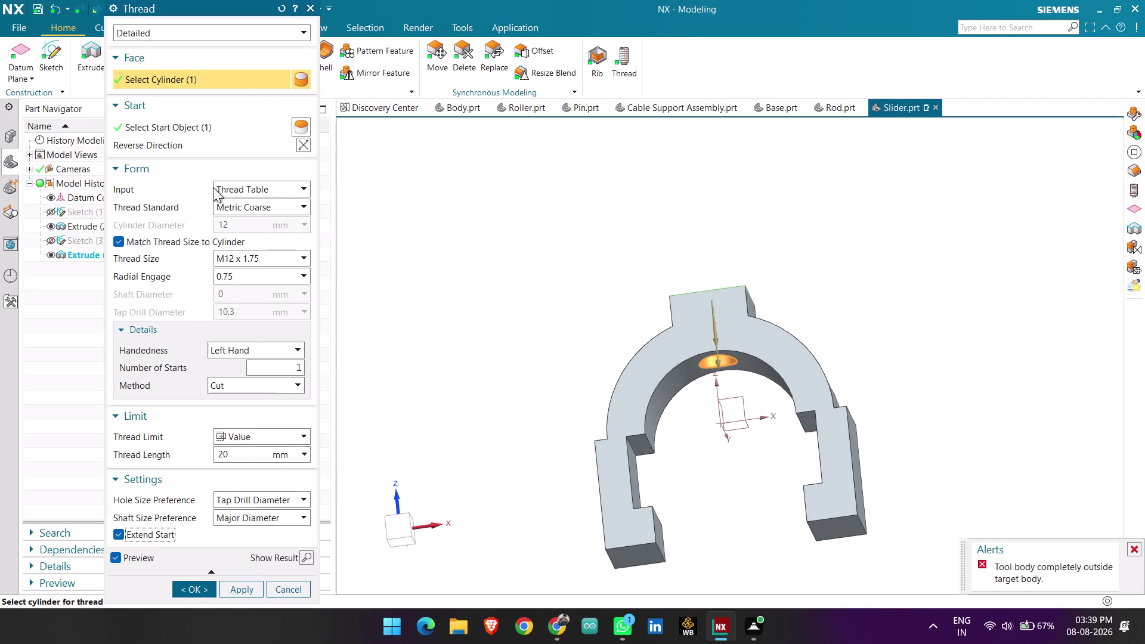
Orbit to the slider's top boss and go back to choosing the thread's start face.
click(310, 145)
middle_drag(631, 230, 650, 277)
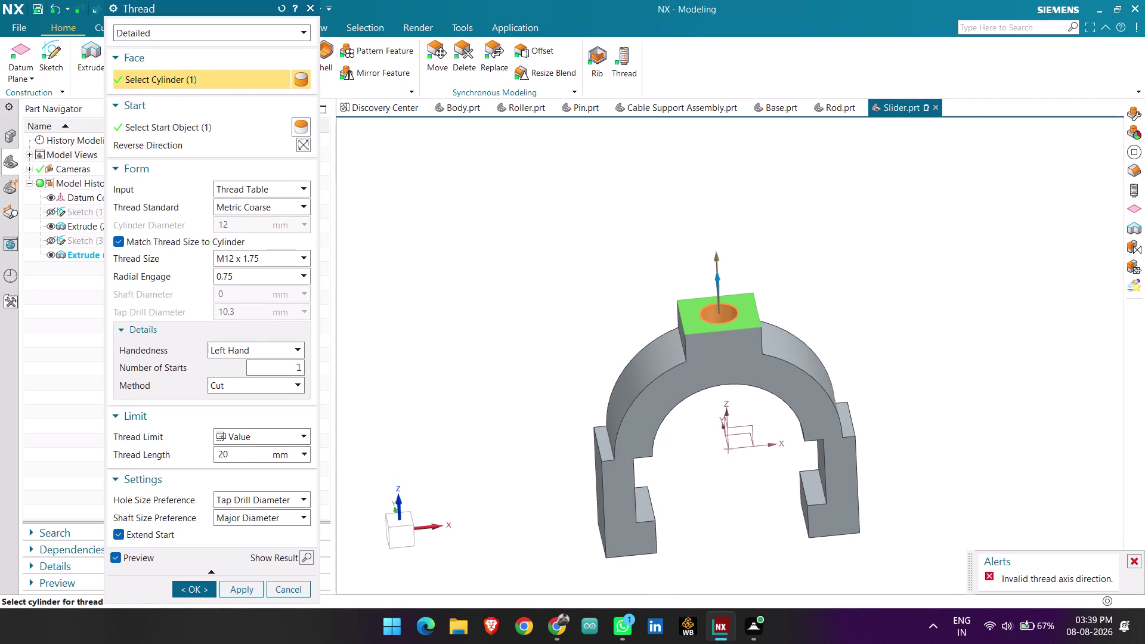
scroll(down, 3)
middle_drag(855, 340, 852, 331)
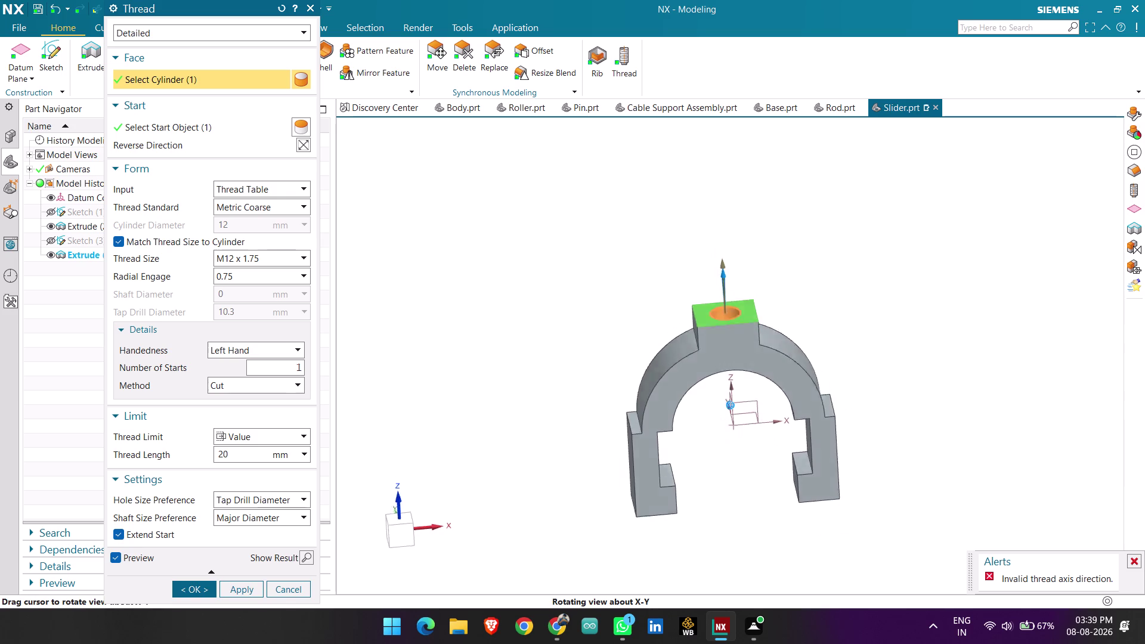
middle_drag(852, 331, 852, 330)
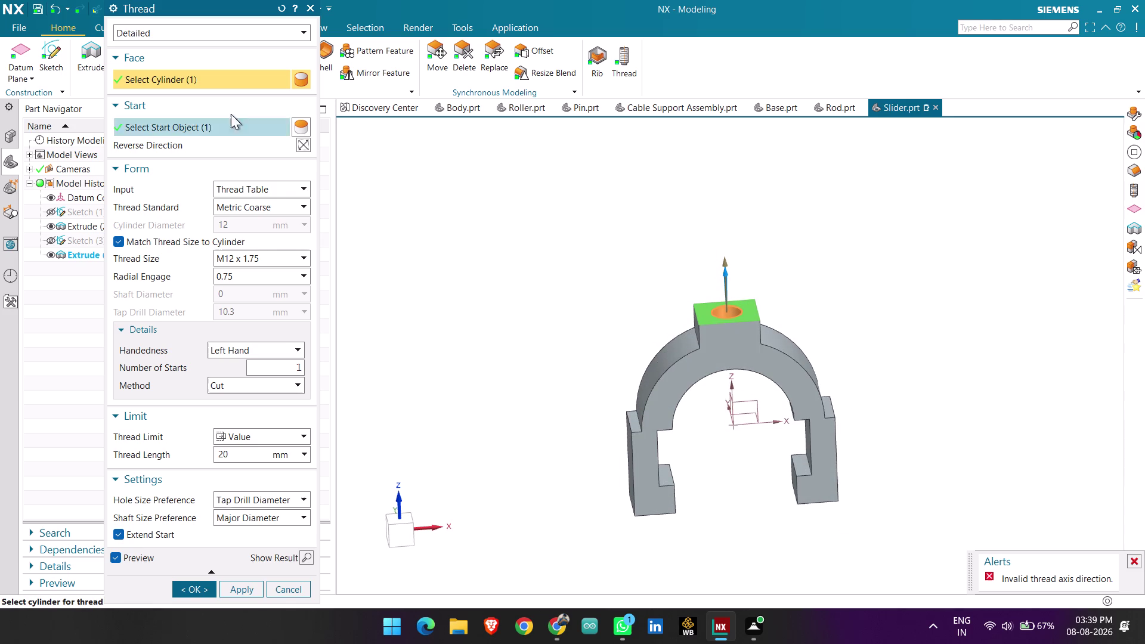
click(149, 119)
middle_drag(717, 421, 709, 382)
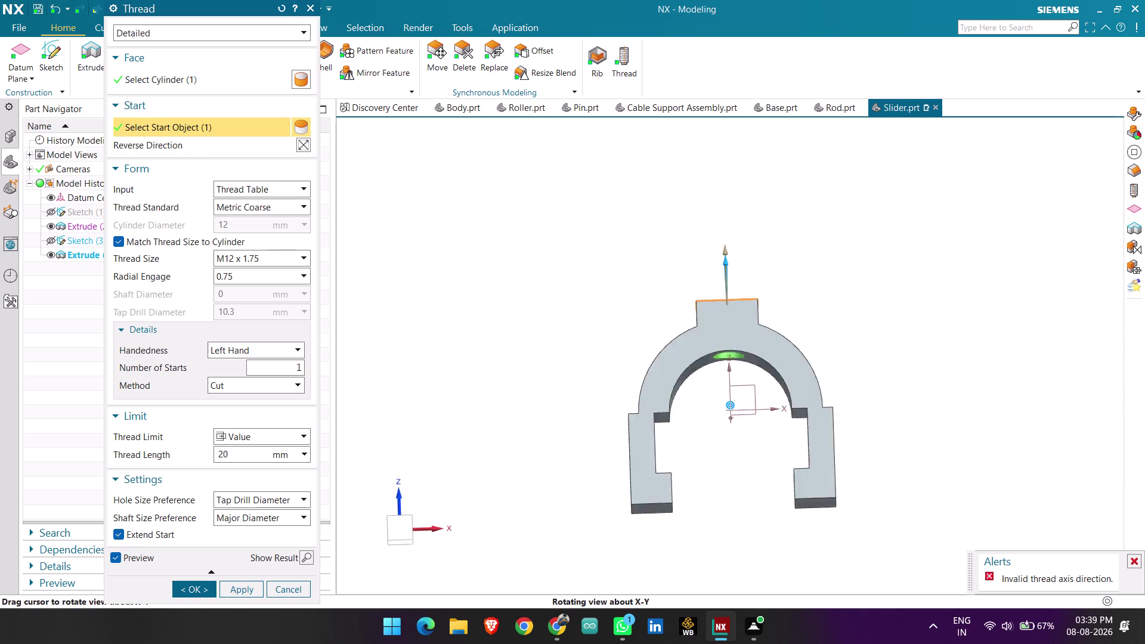
middle_drag(709, 382, 696, 344)
Re-select the top boss cylinder as the face to thread.
click(703, 389)
middle_drag(812, 276, 818, 284)
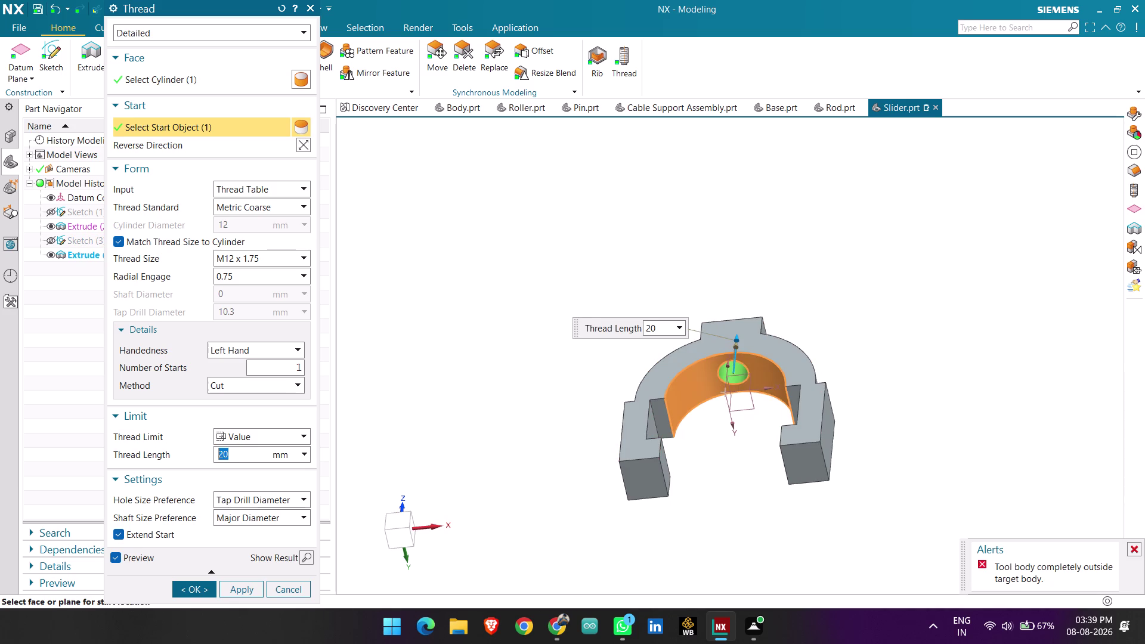
middle_drag(818, 284, 840, 377)
click(213, 74)
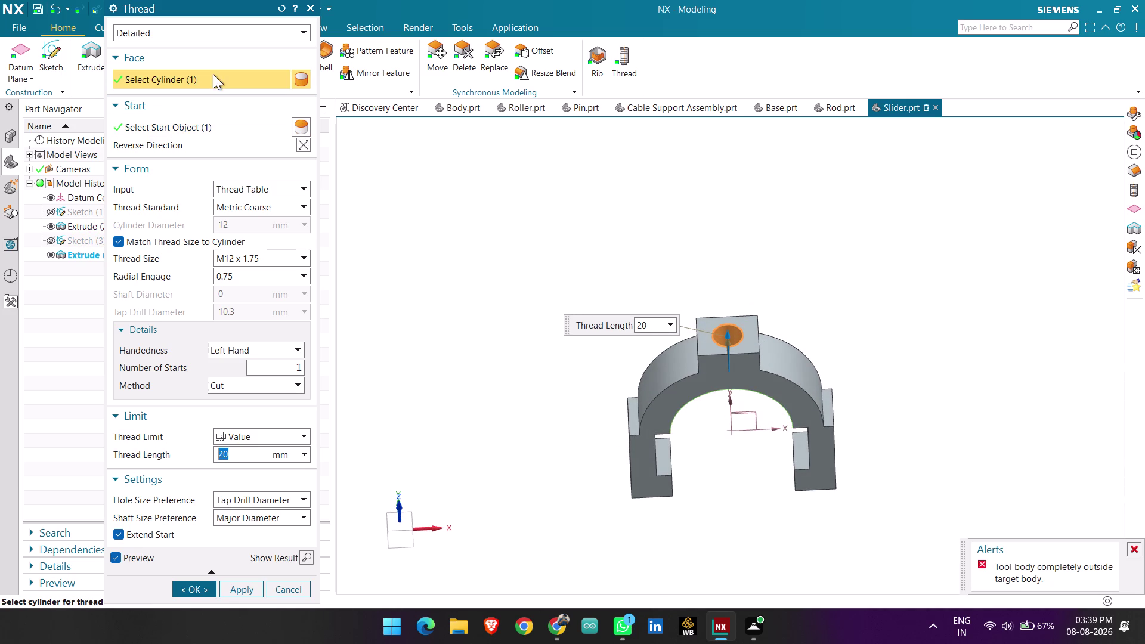
scroll(up, 3)
click(717, 336)
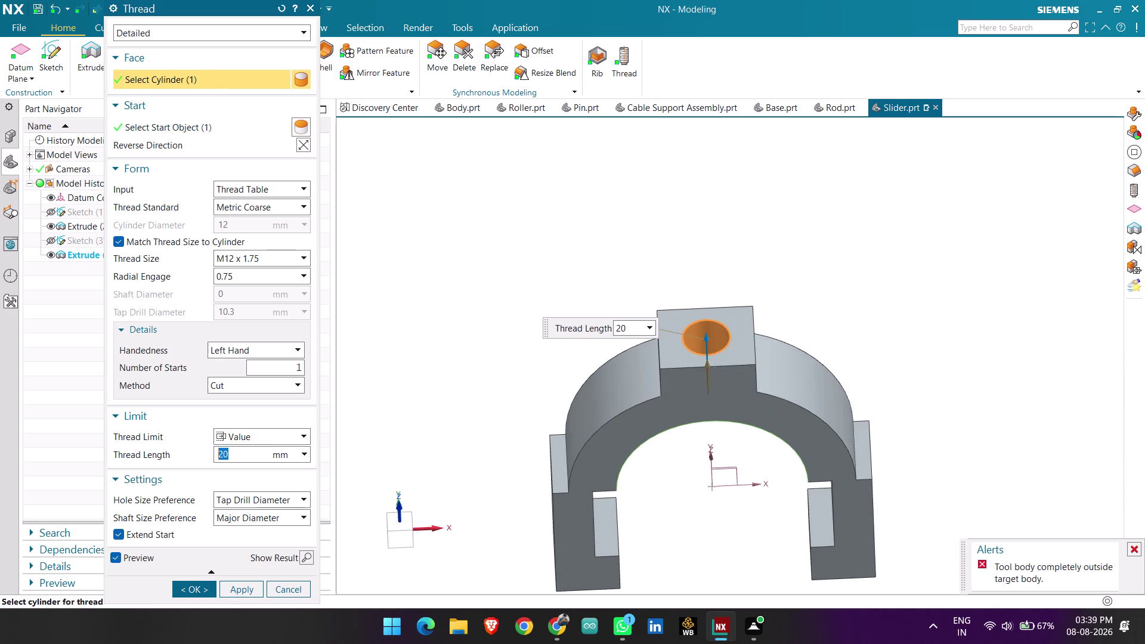
middle_drag(840, 324, 818, 239)
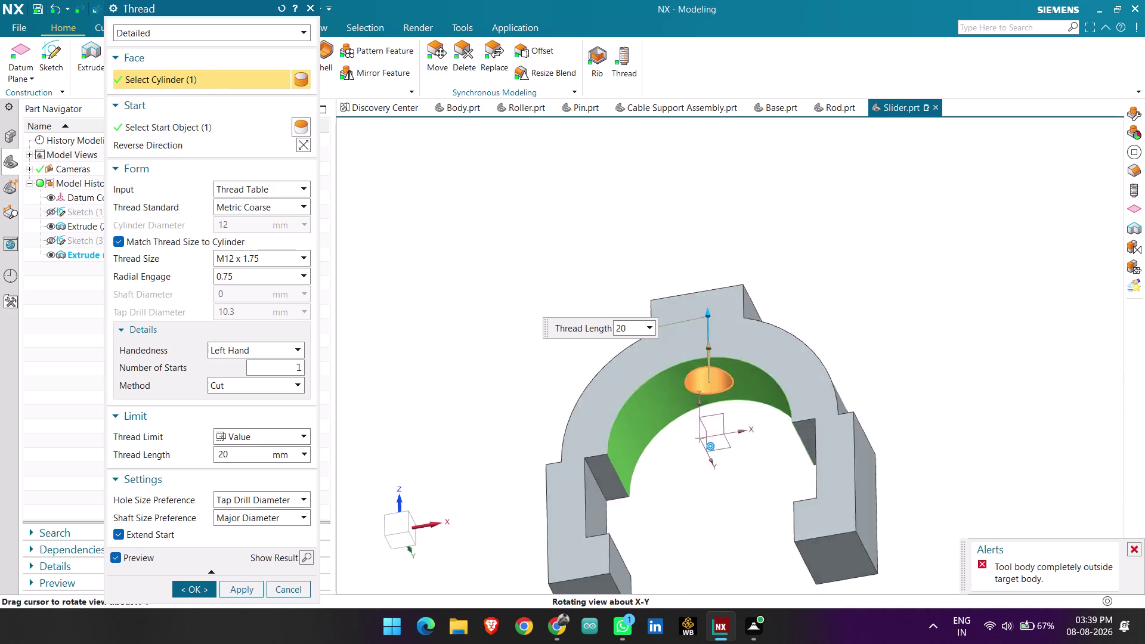
middle_drag(818, 239, 828, 254)
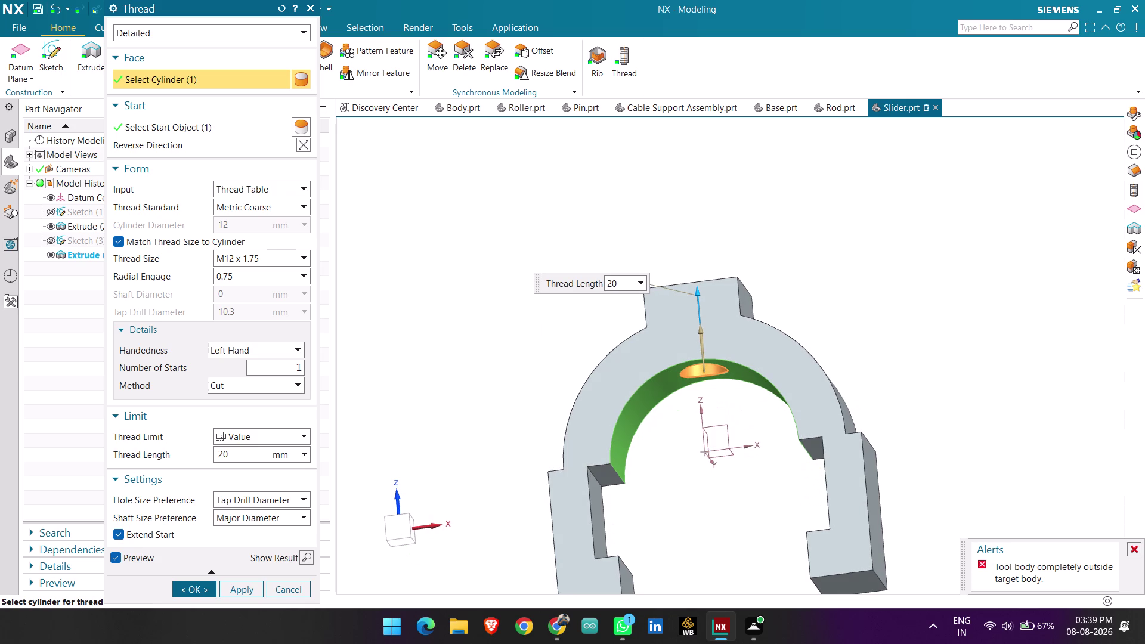
Set the thread size to M14 x 2 and check the detailed thread preview.
click(277, 258)
click(277, 285)
middle_drag(602, 241, 599, 300)
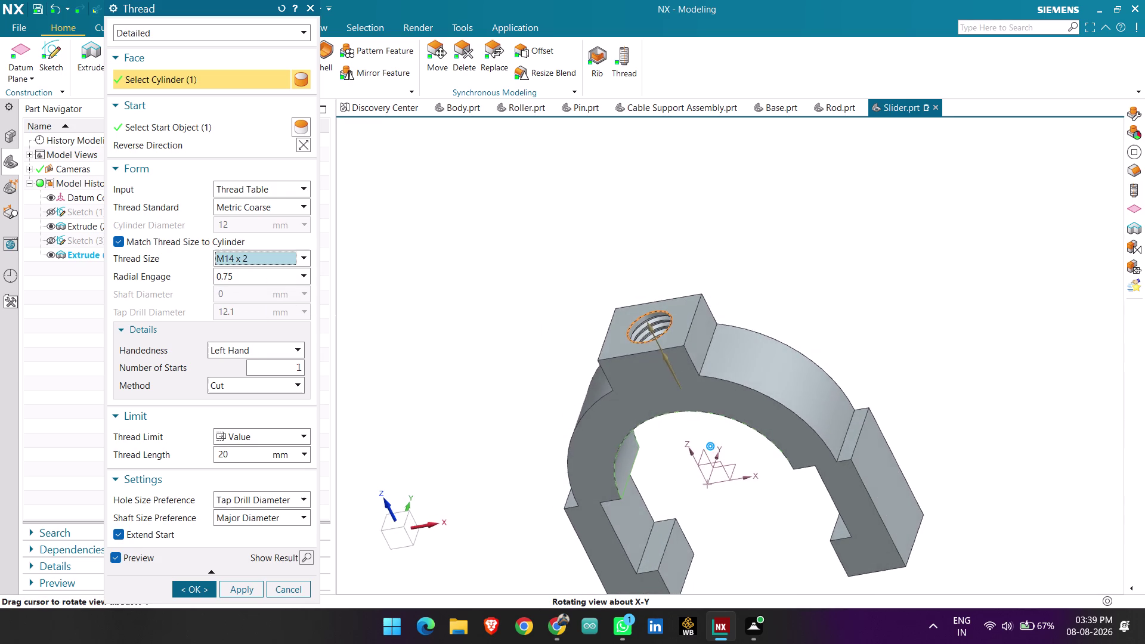
Try the M12 x 1.75 thread size, then return to M14 x 2.
middle_drag(599, 300, 615, 303)
click(279, 258)
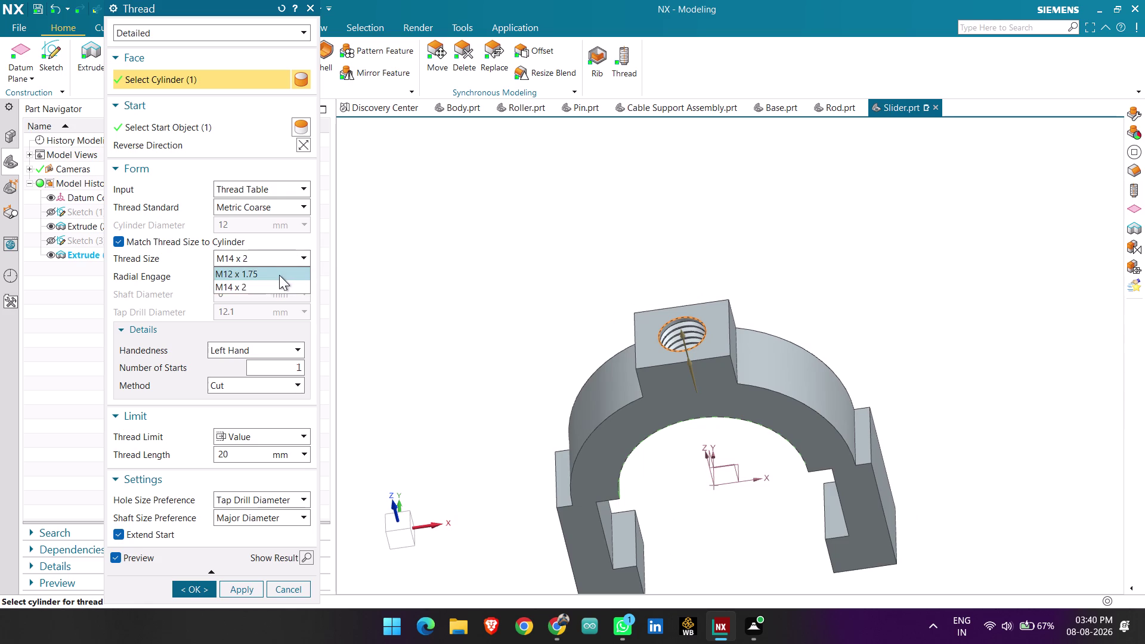
click(278, 275)
click(268, 257)
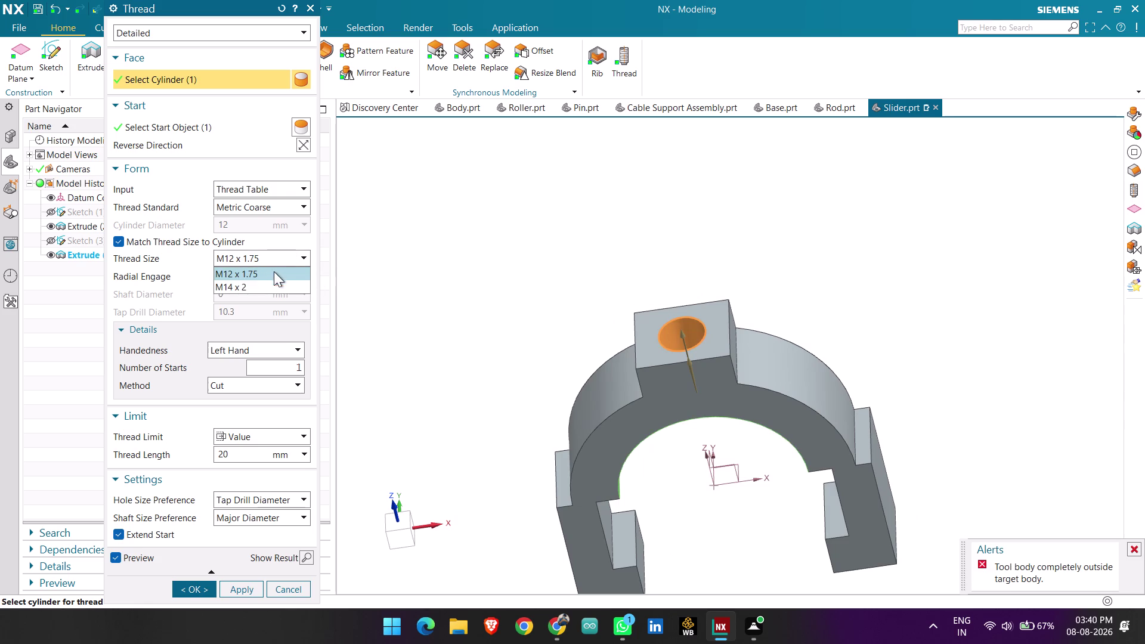
click(273, 286)
Try 0.5 radial engagement, then restore it to 0.75.
click(278, 273)
click(272, 303)
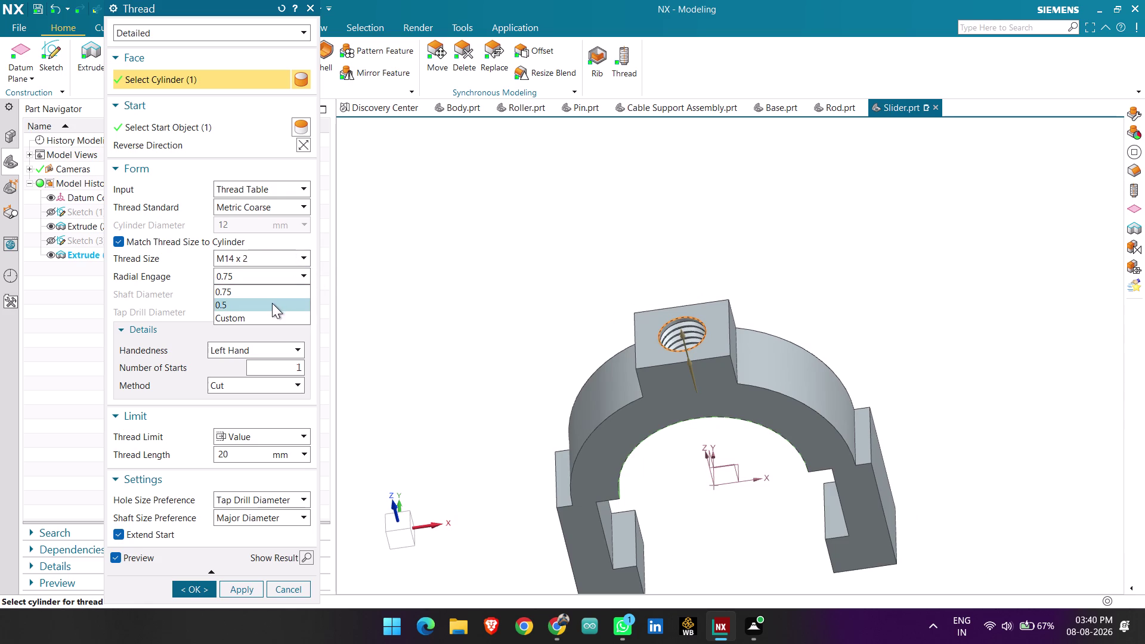
click(274, 259)
click(274, 278)
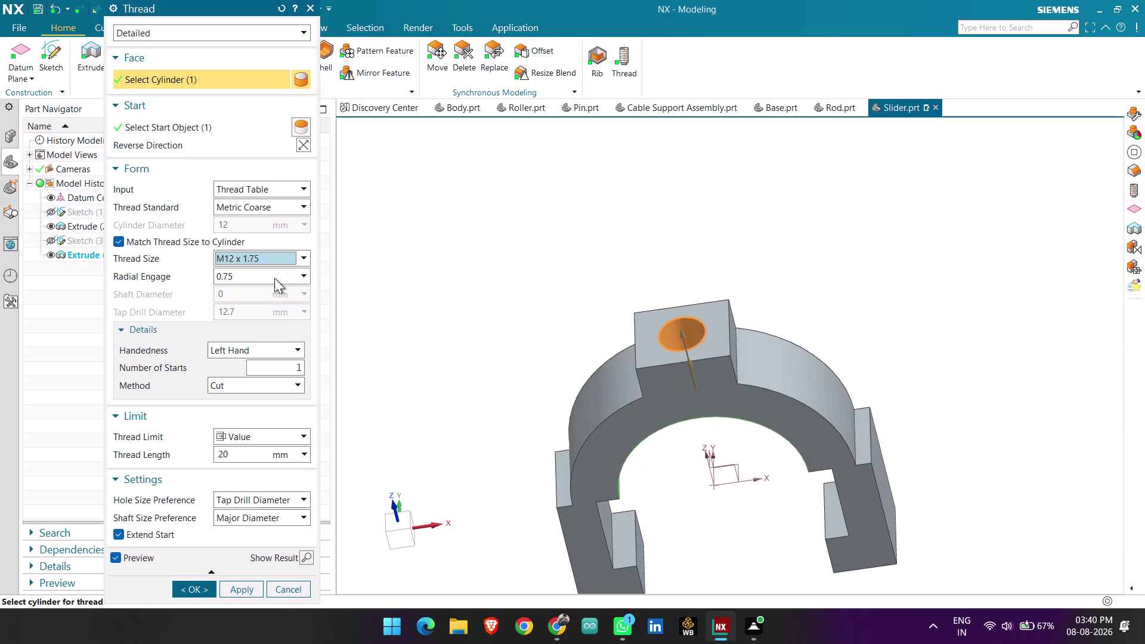
click(257, 274)
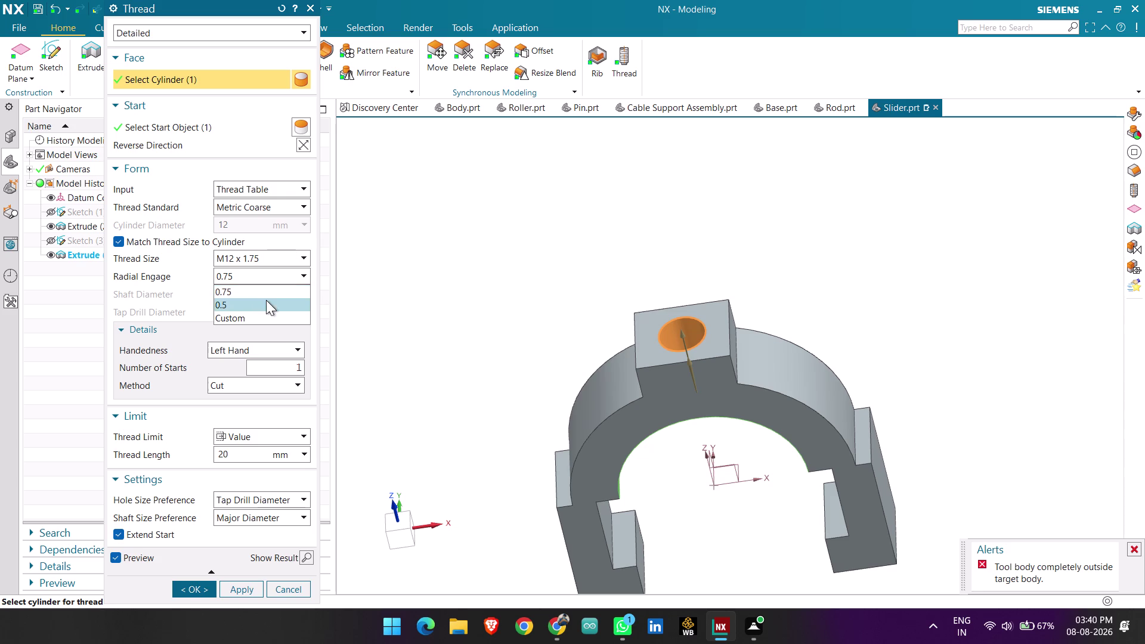
click(266, 300)
click(267, 274)
click(267, 290)
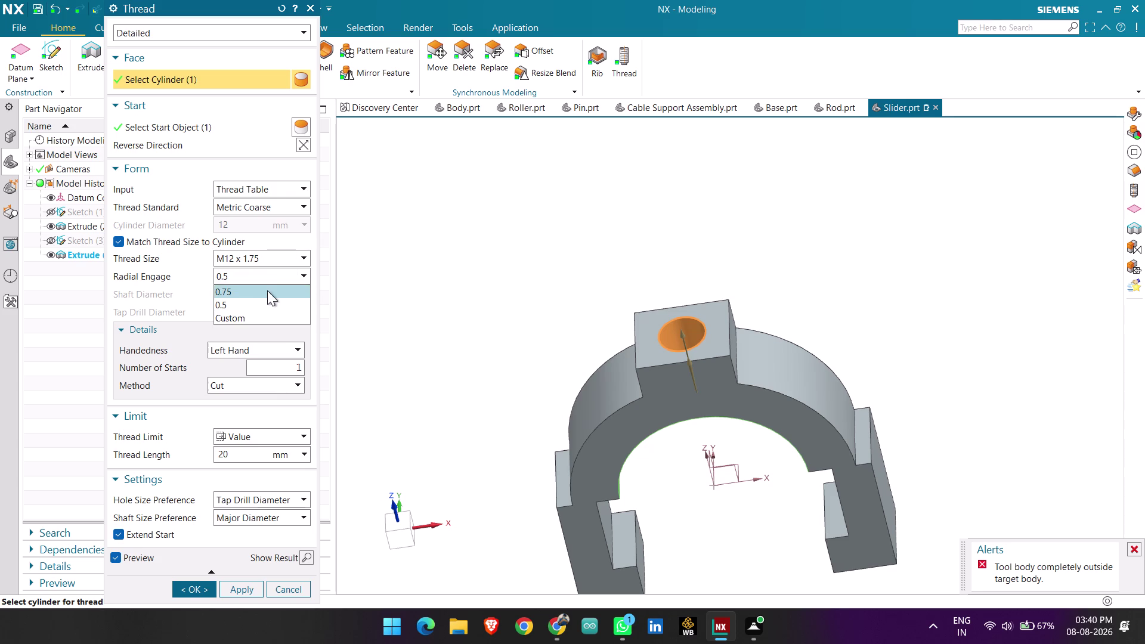
click(273, 261)
click(259, 286)
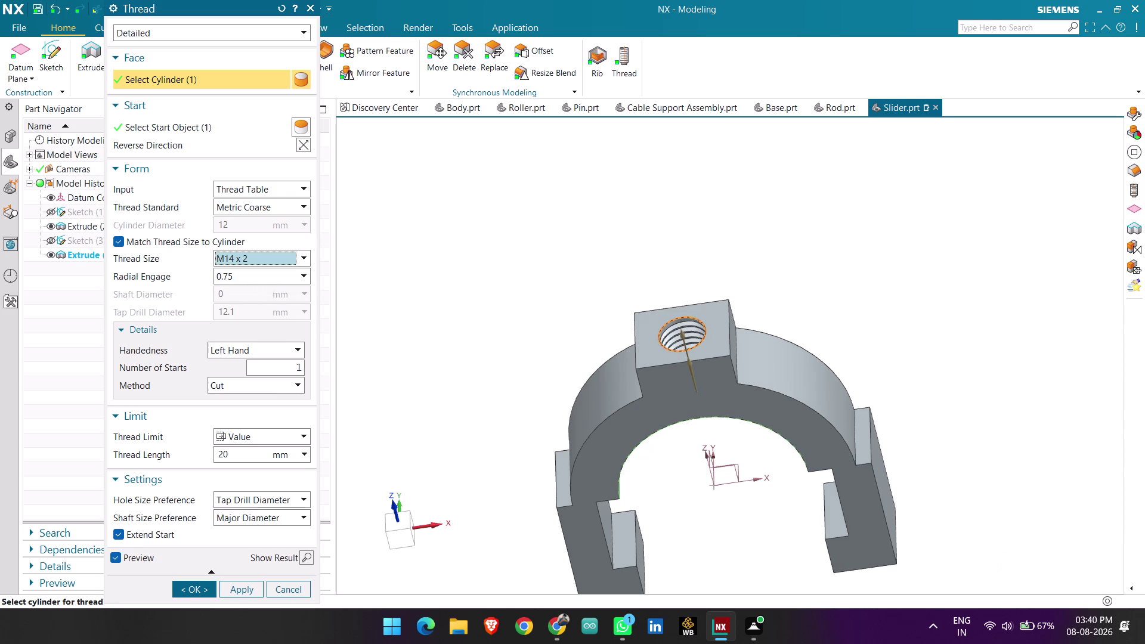
Reverse the thread direction, which clears the selected cylinder.
middle_drag(551, 262, 565, 327)
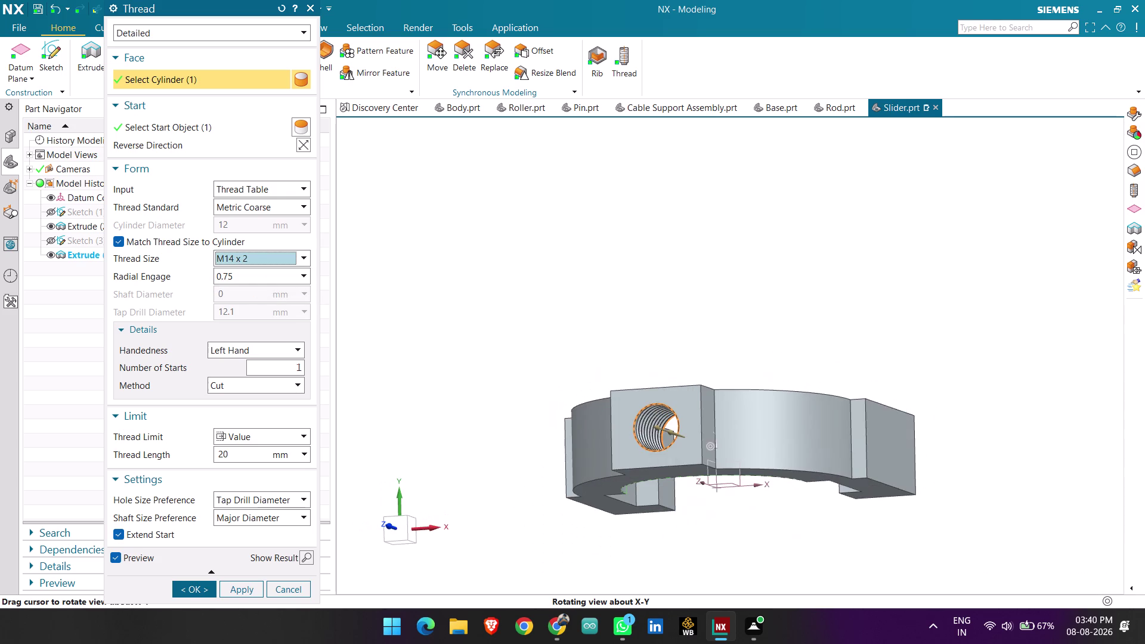
middle_drag(565, 326, 568, 324)
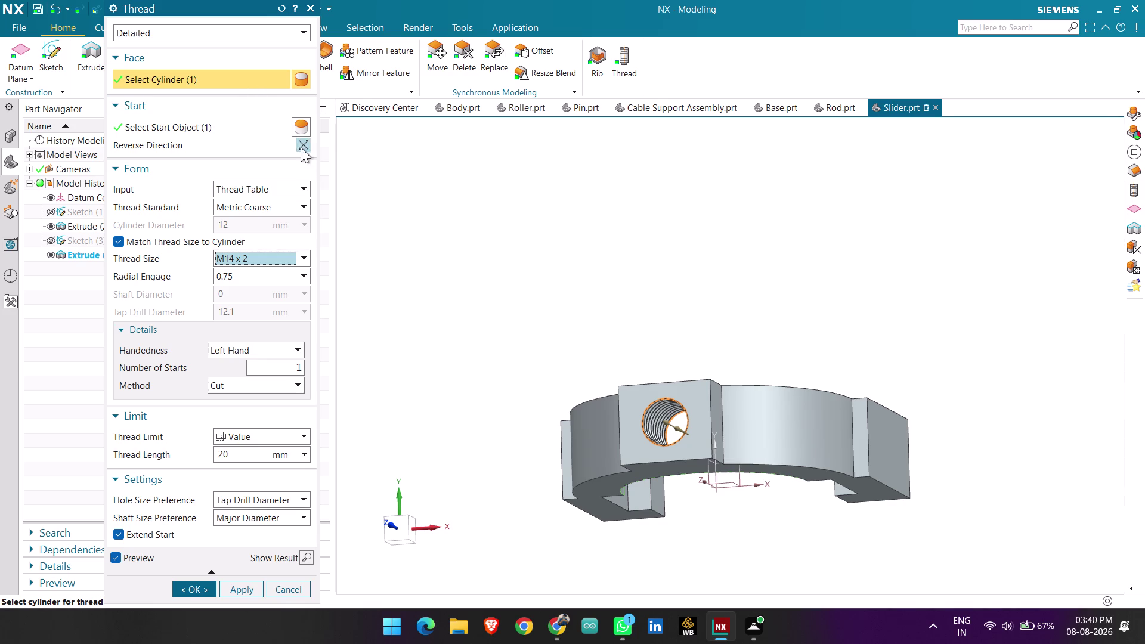
click(642, 446)
click(574, 341)
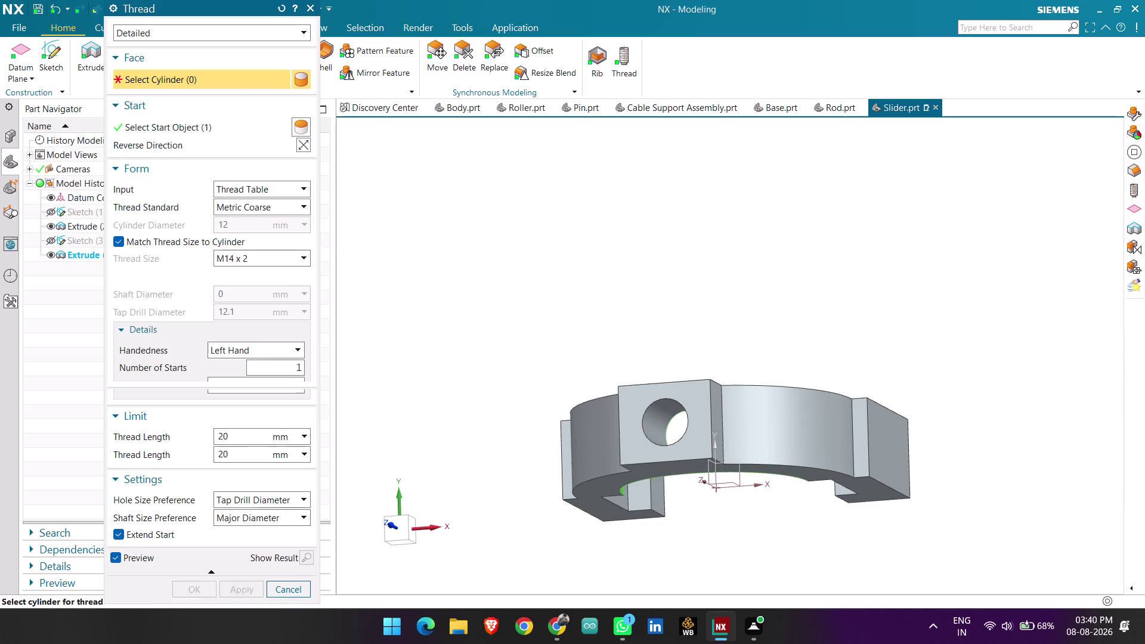
Pick the boss face as the thread start and select the top boss hole.
click(256, 126)
click(635, 449)
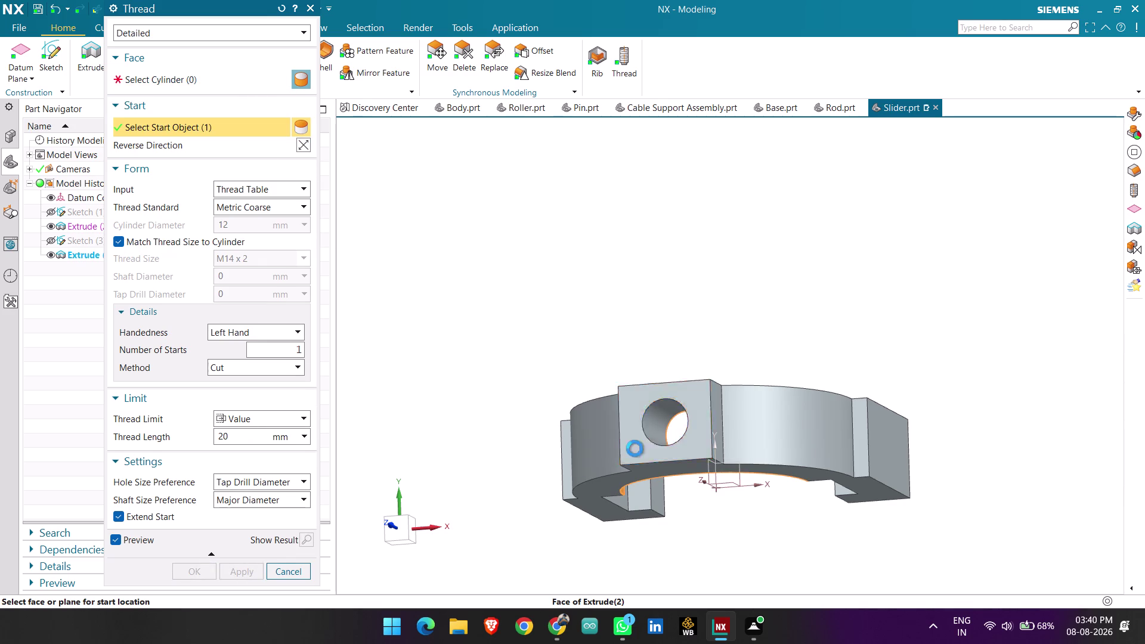
click(242, 82)
middle_drag(532, 320, 539, 280)
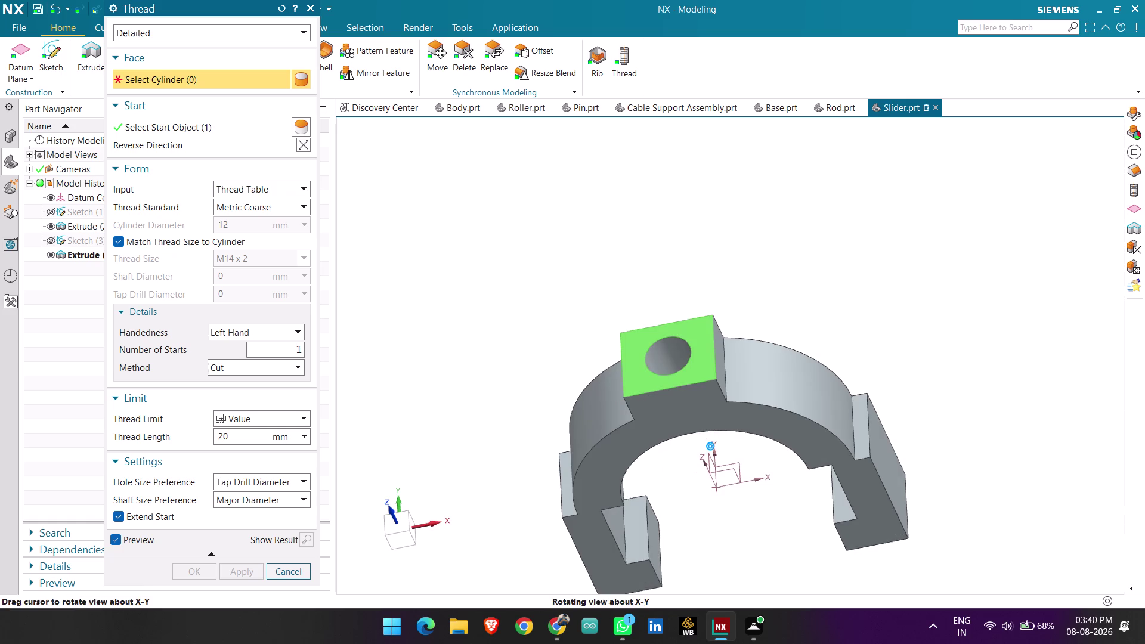
middle_drag(539, 280, 540, 279)
scroll(up, 3)
click(671, 352)
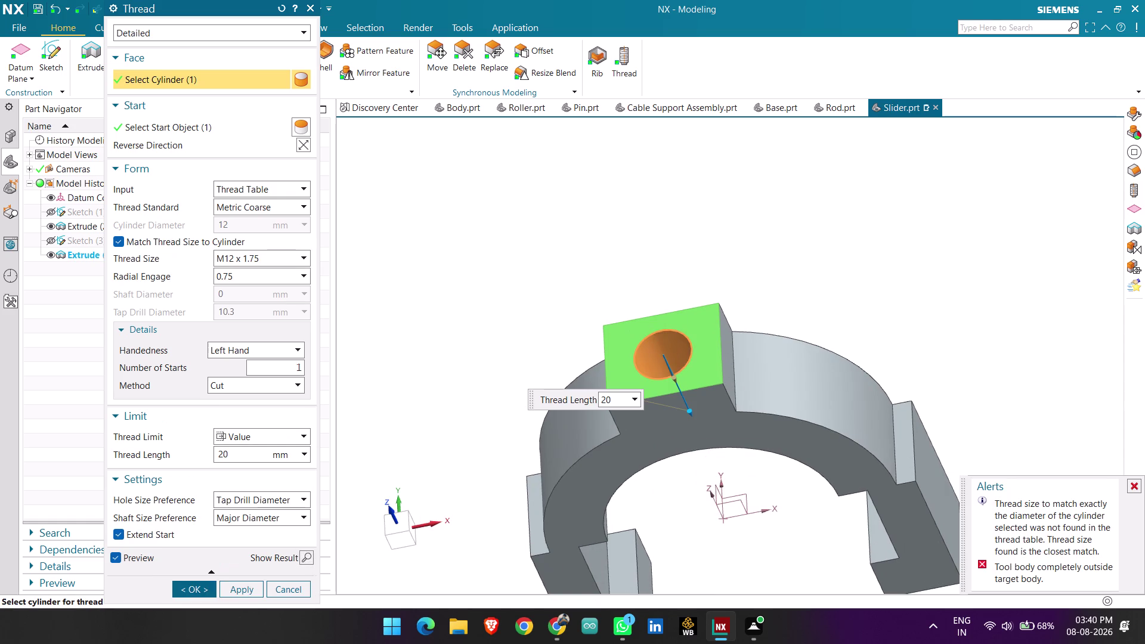
Set the thread size to M14 x 2 and inspect the threaded hole.
click(278, 258)
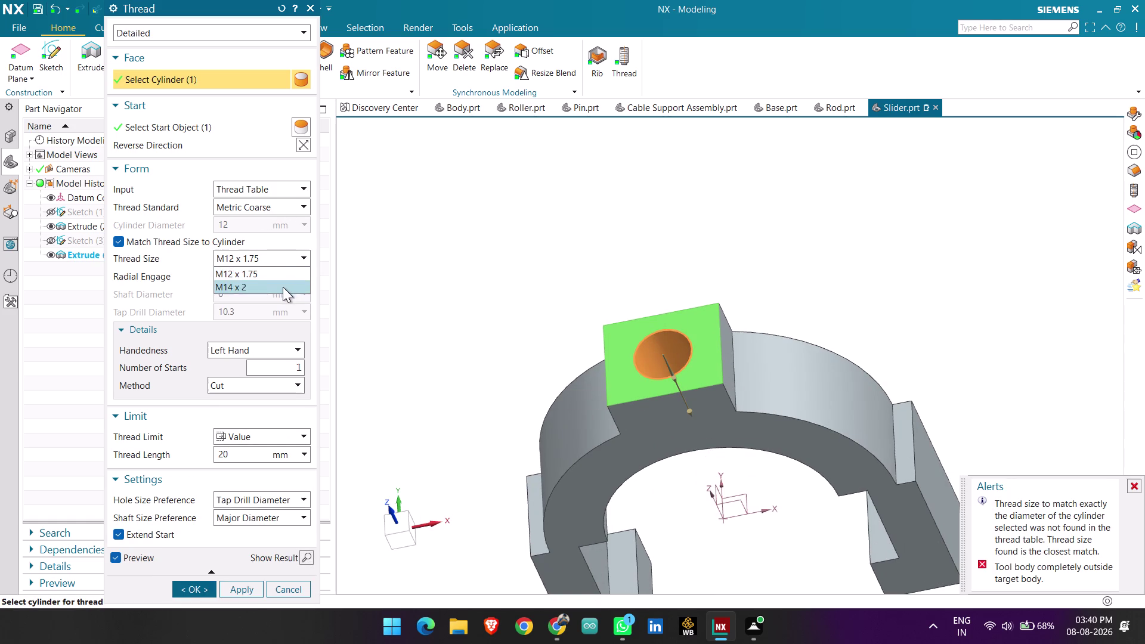
click(282, 287)
scroll(up, 3)
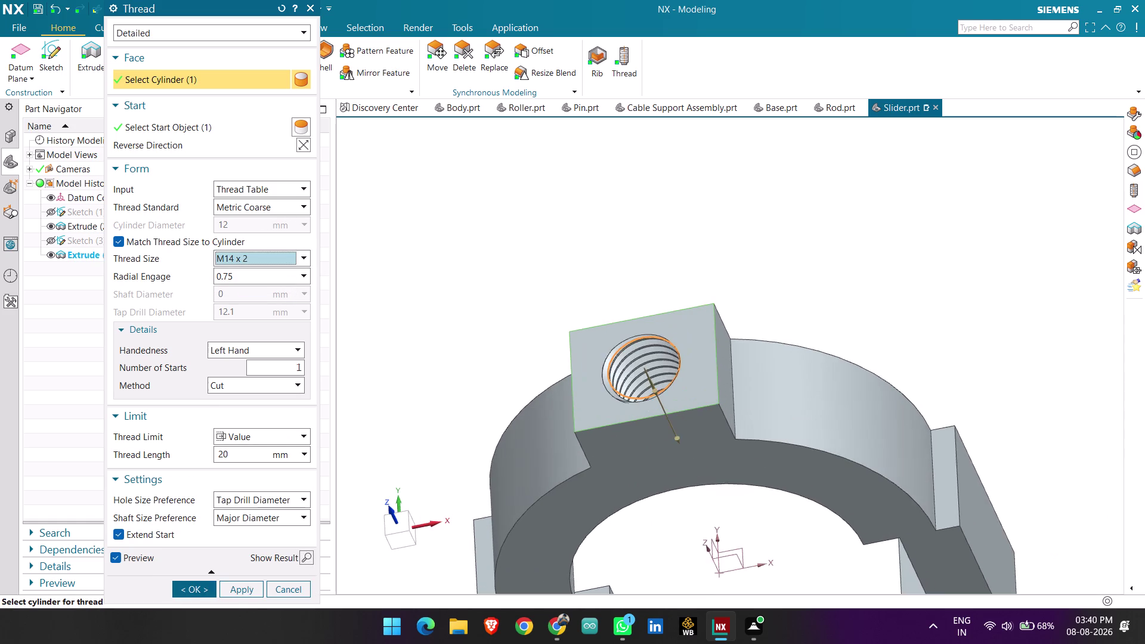
scroll(up, 3)
middle_drag(758, 318, 776, 331)
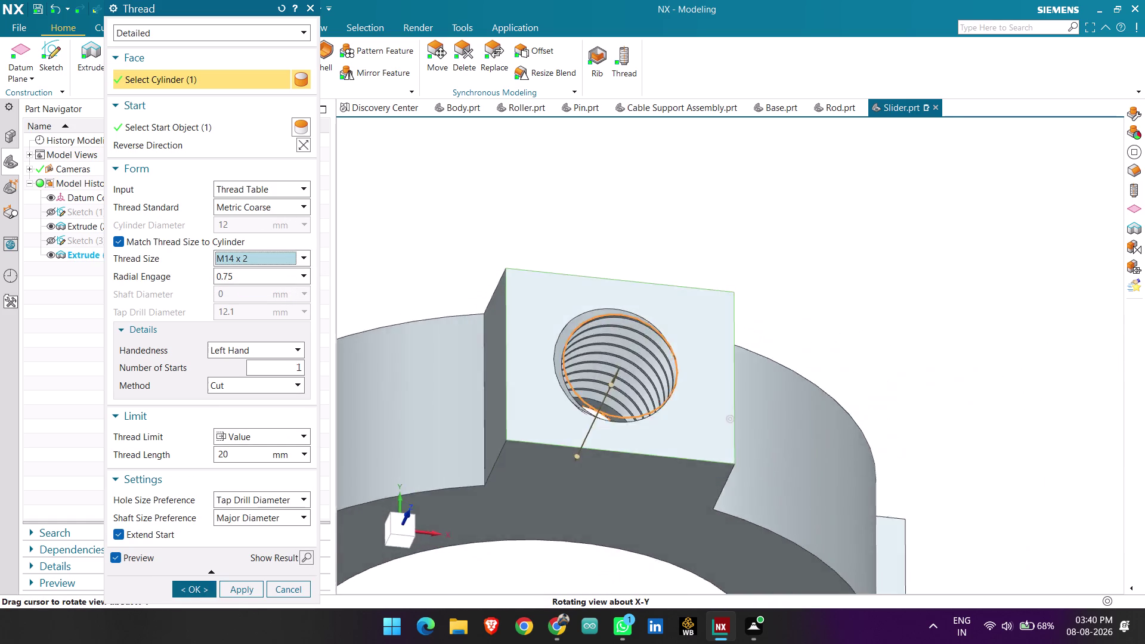
middle_drag(777, 331, 752, 322)
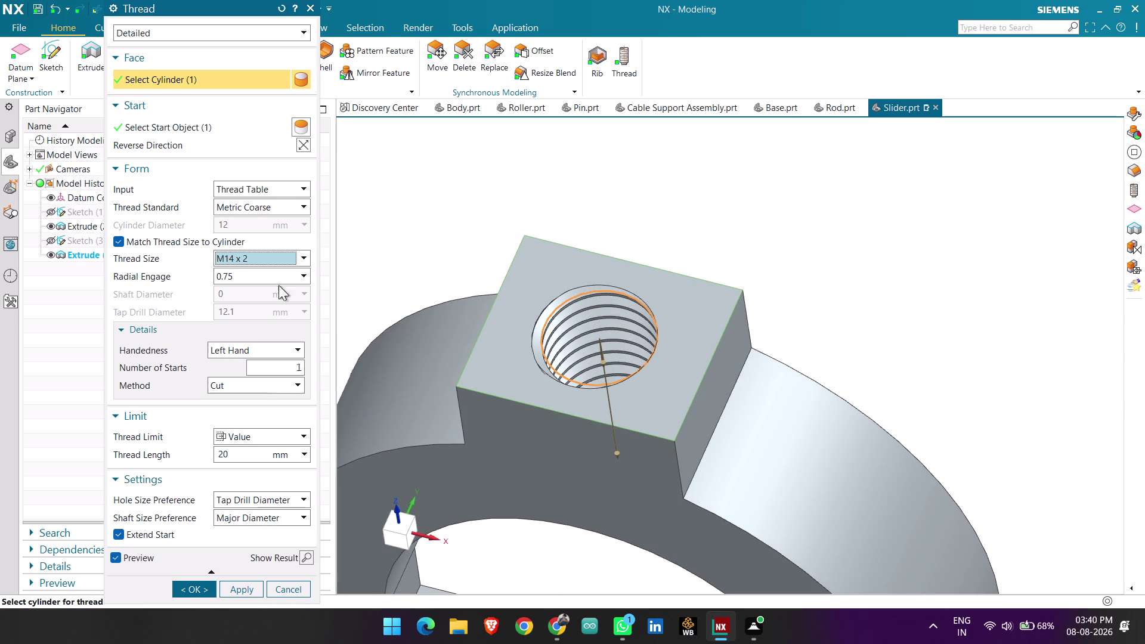
Try 0.5 radial engagement and the M12 x 1.75 thread size.
click(260, 274)
click(267, 300)
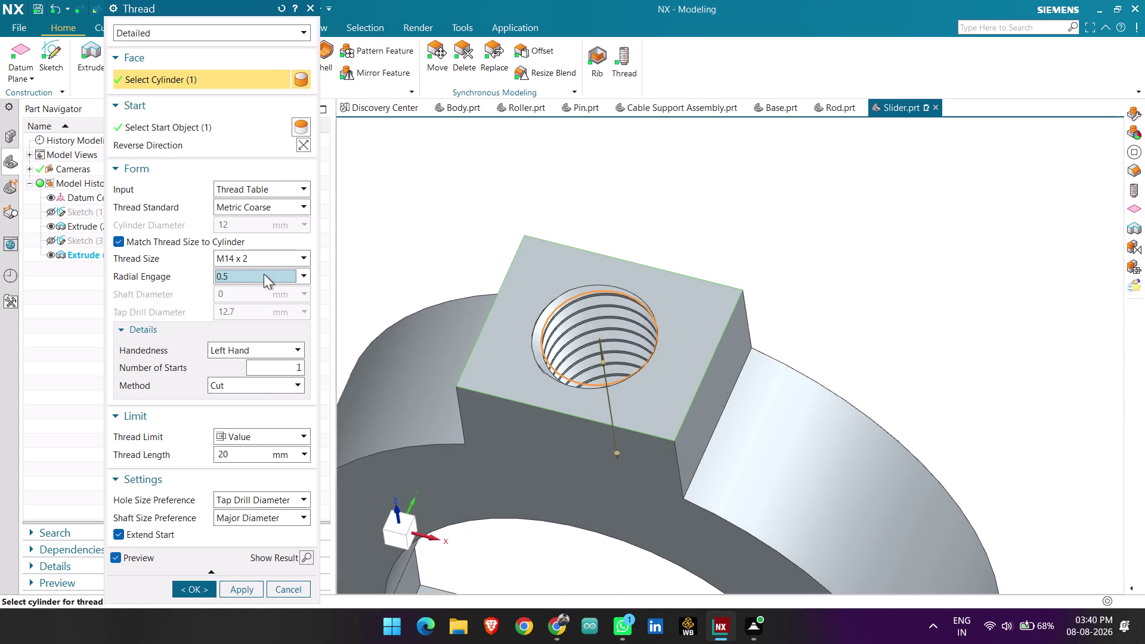
click(263, 273)
click(268, 294)
click(271, 256)
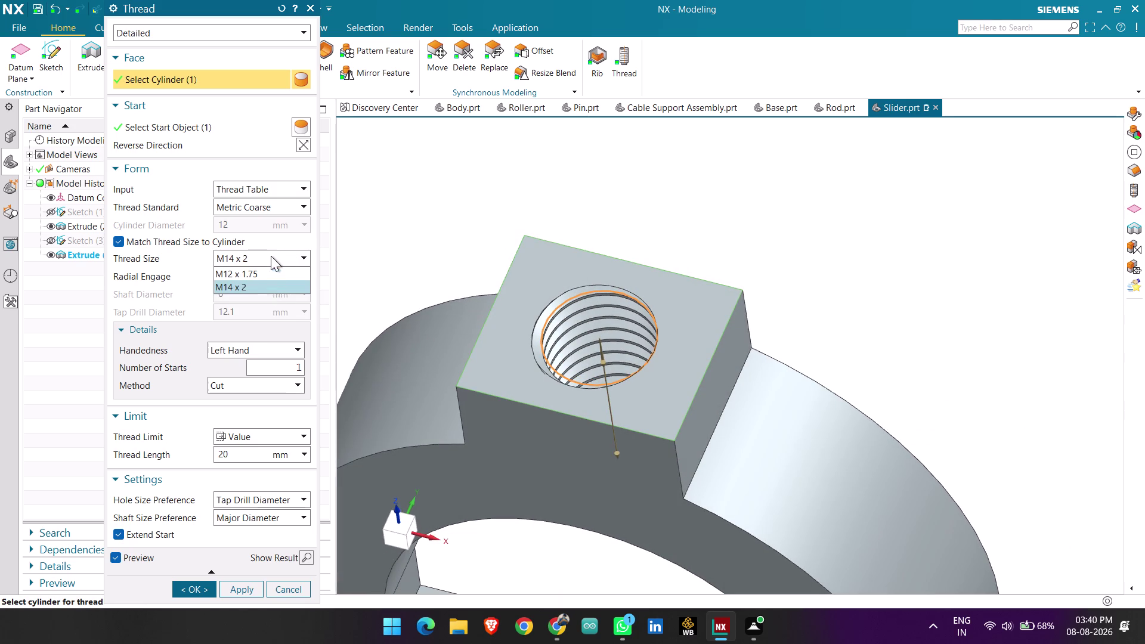
click(272, 275)
Set radial engagement back to 0.75 and thread size back to M14 x 2.
click(262, 278)
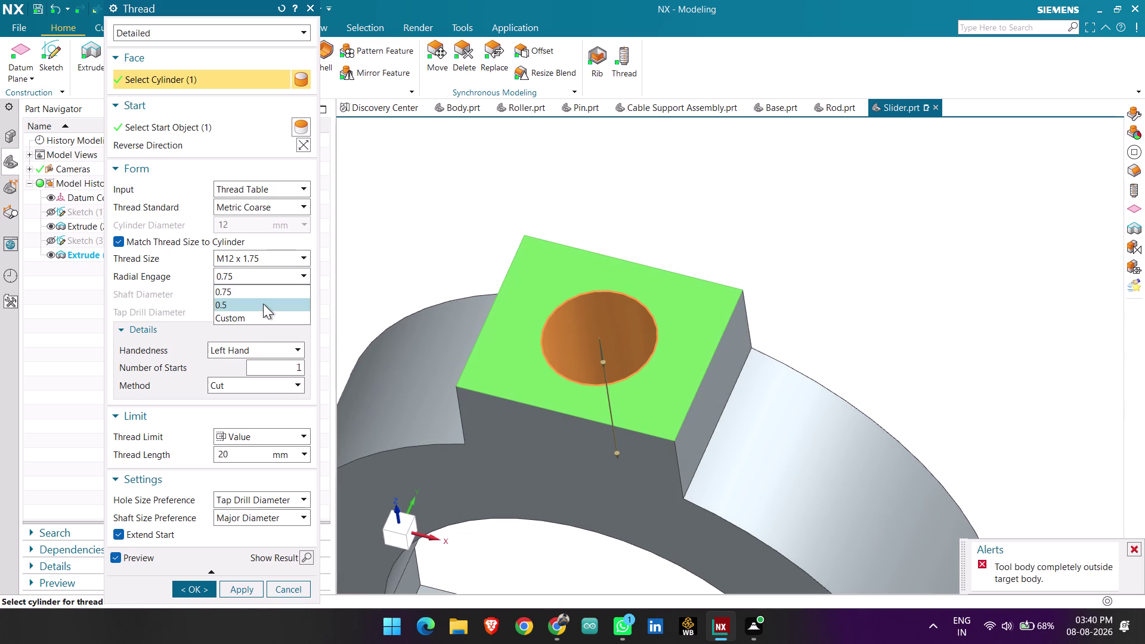
click(263, 303)
click(263, 278)
click(265, 285)
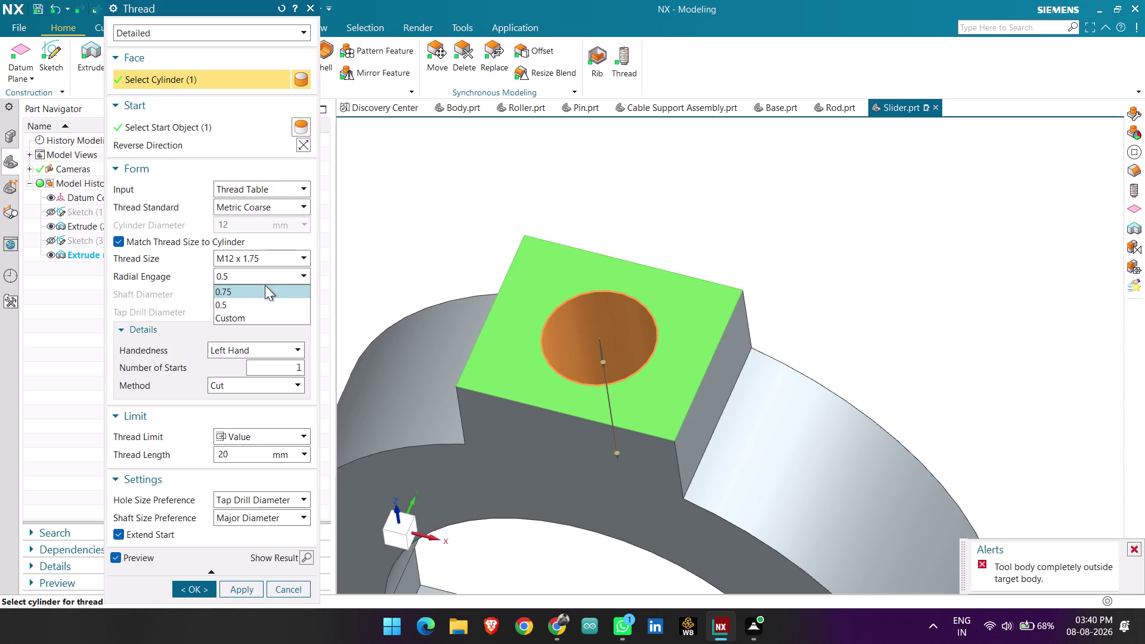
click(275, 256)
click(272, 275)
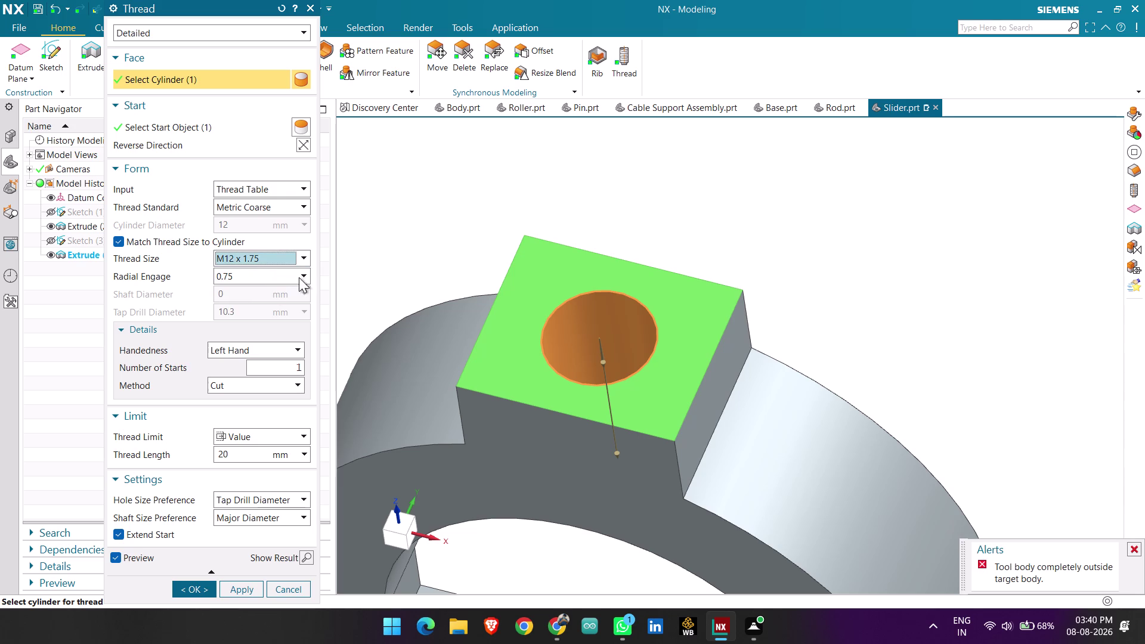
click(285, 254)
click(280, 284)
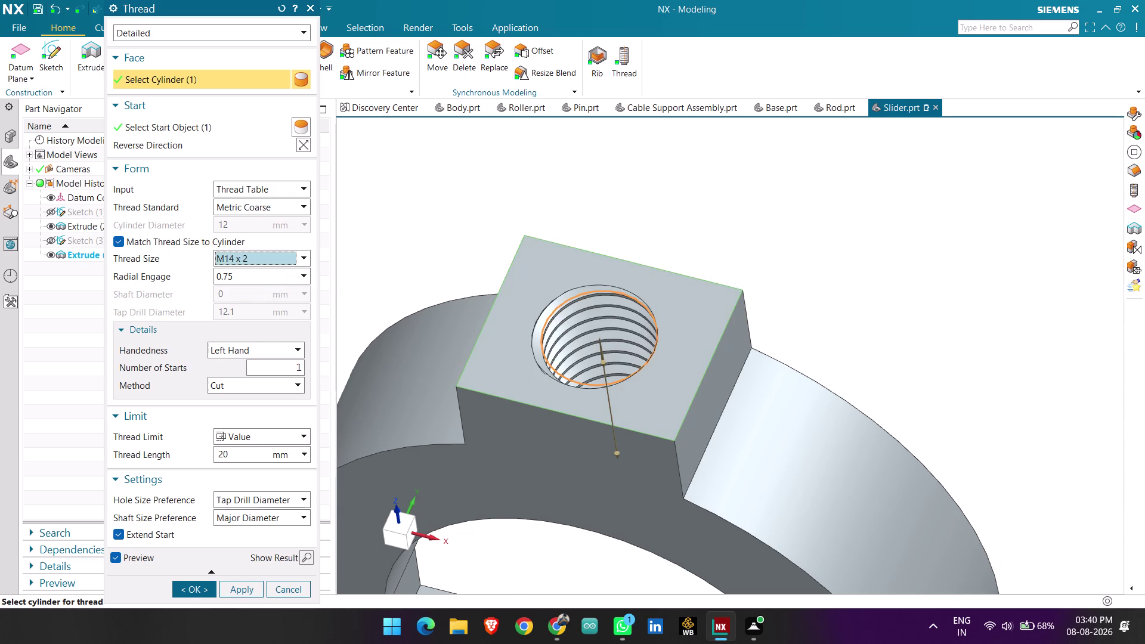
Make the thread right-handed and create the detailed M14 x 2 thread.
scroll(down, 3)
middle_drag(761, 248, 750, 242)
scroll(down, 3)
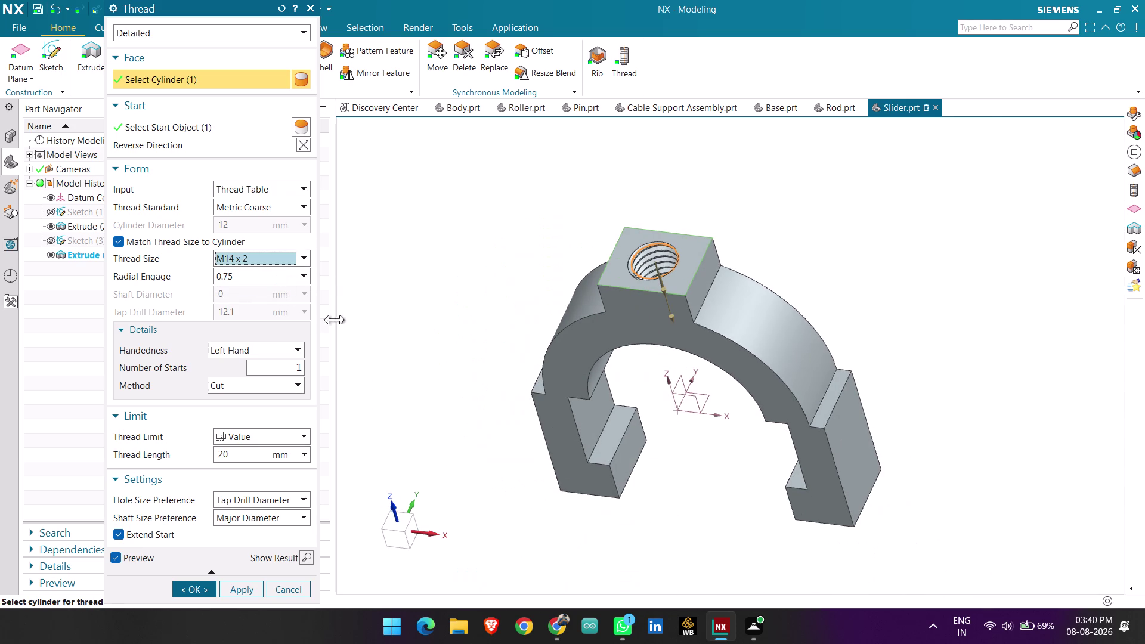
click(274, 350)
click(273, 366)
scroll(up, 3)
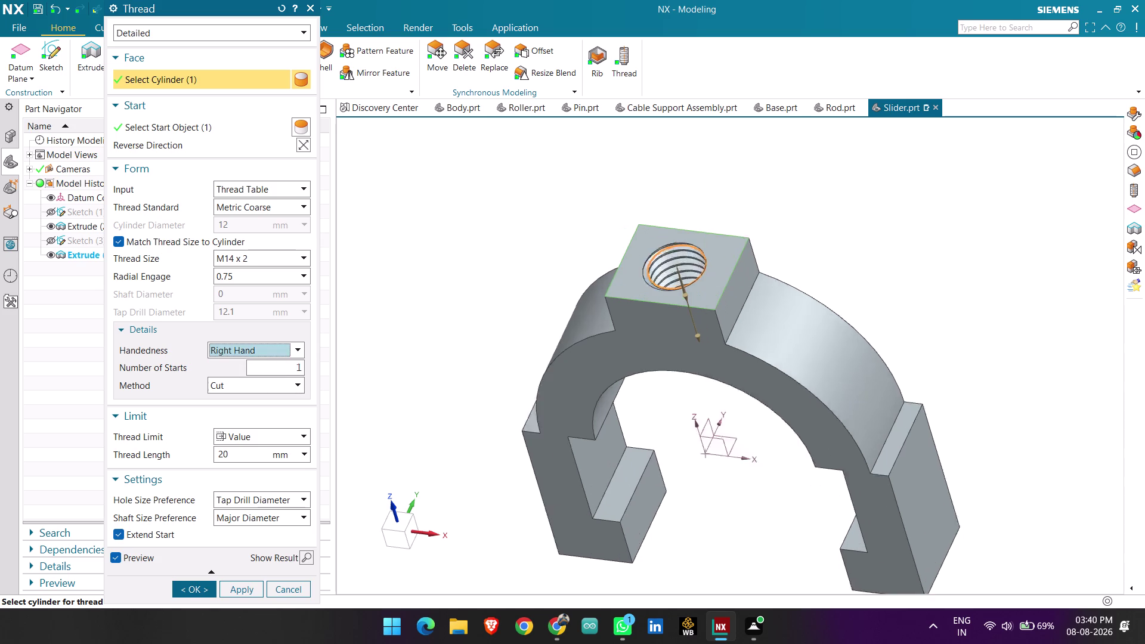
scroll(up, 3)
scroll(down, 3)
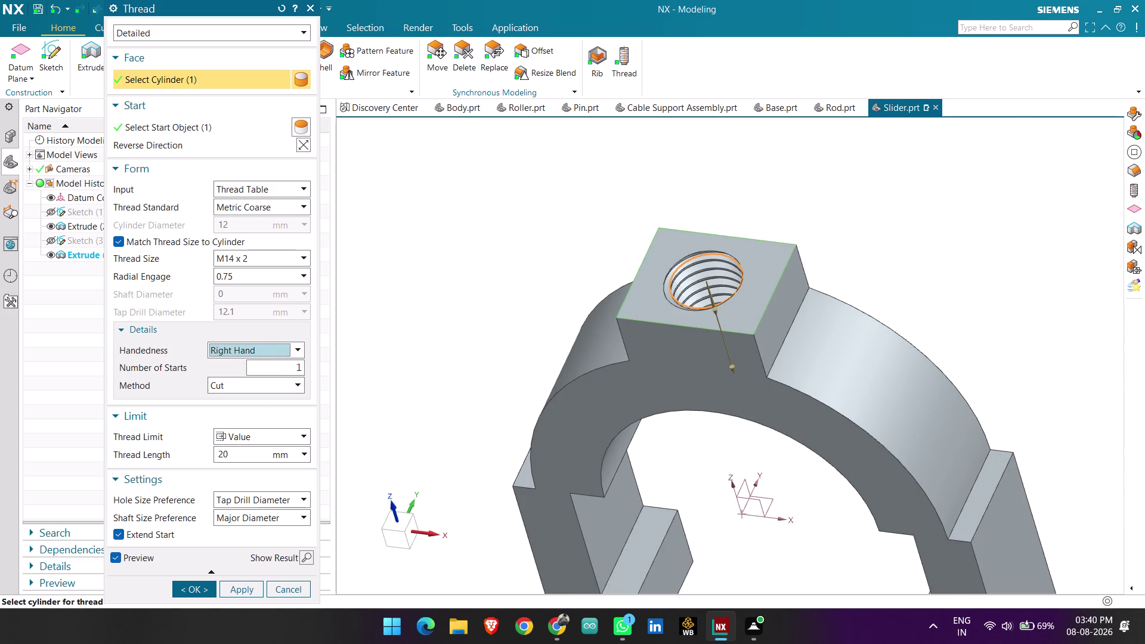
click(193, 586)
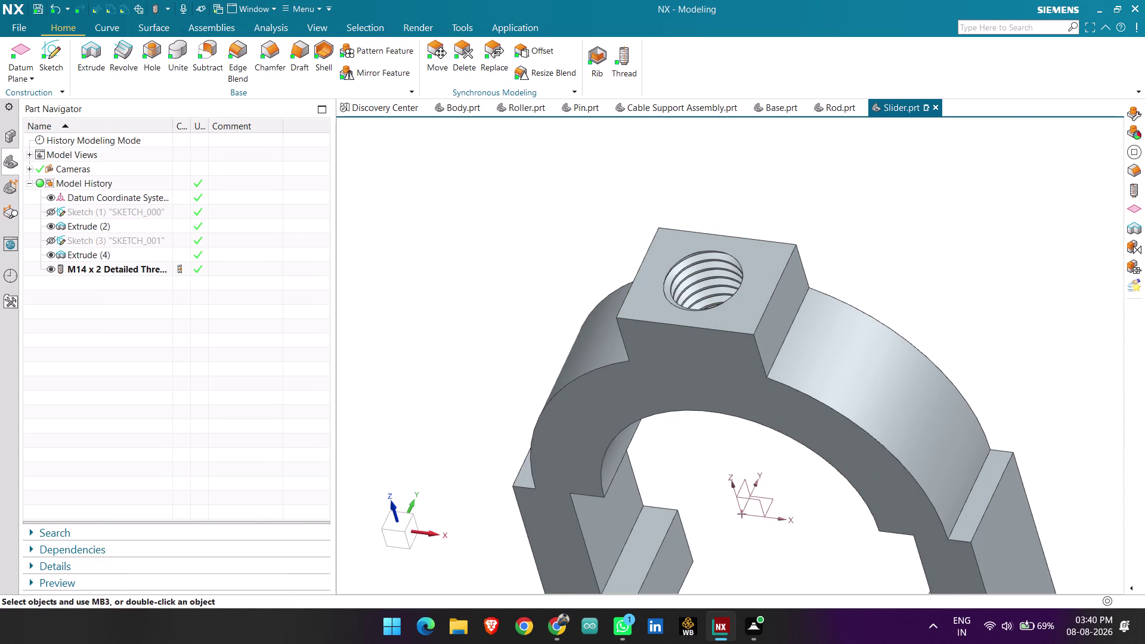
Assign green as the feature colour of the Extrude (2) slider body.
middle_drag(562, 356, 603, 325)
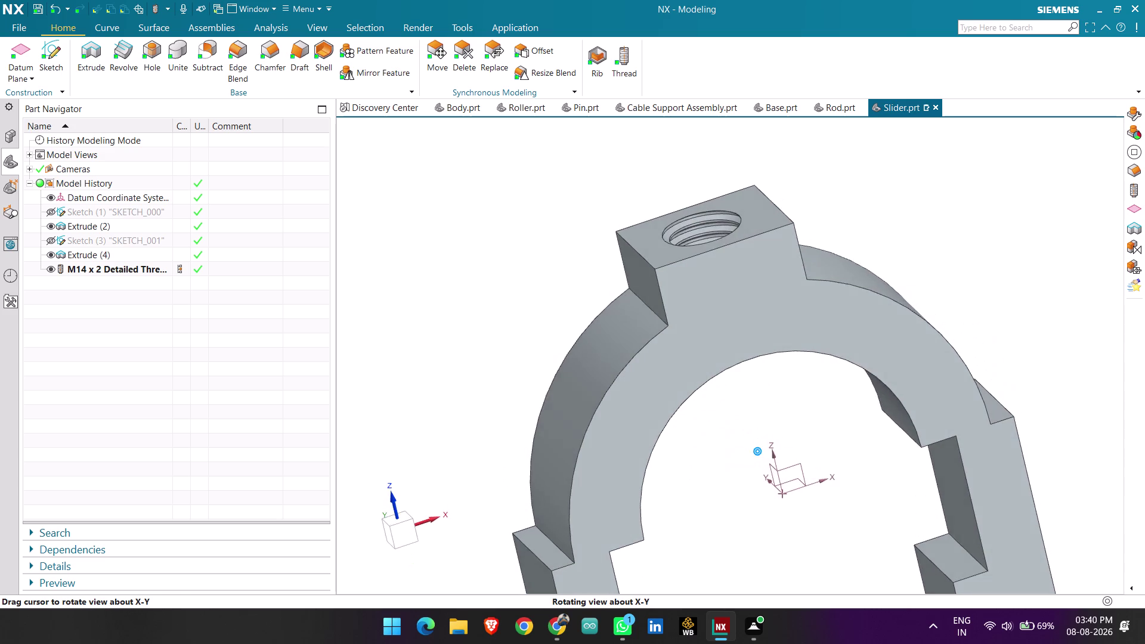
middle_drag(602, 326, 597, 323)
scroll(down, 3)
right_click(608, 363)
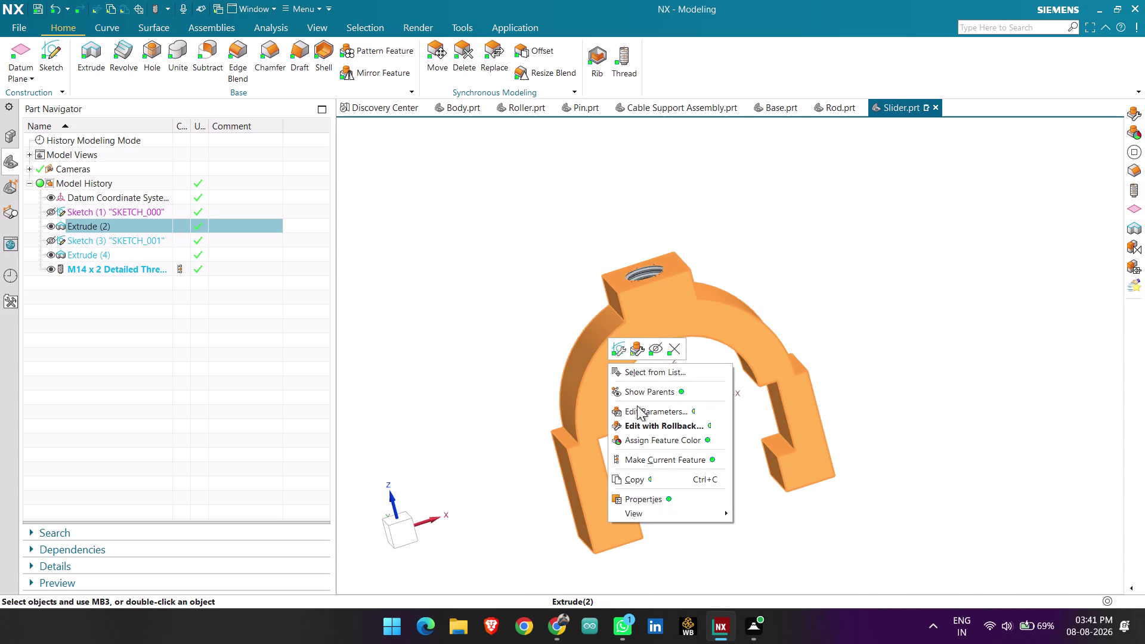
click(667, 433)
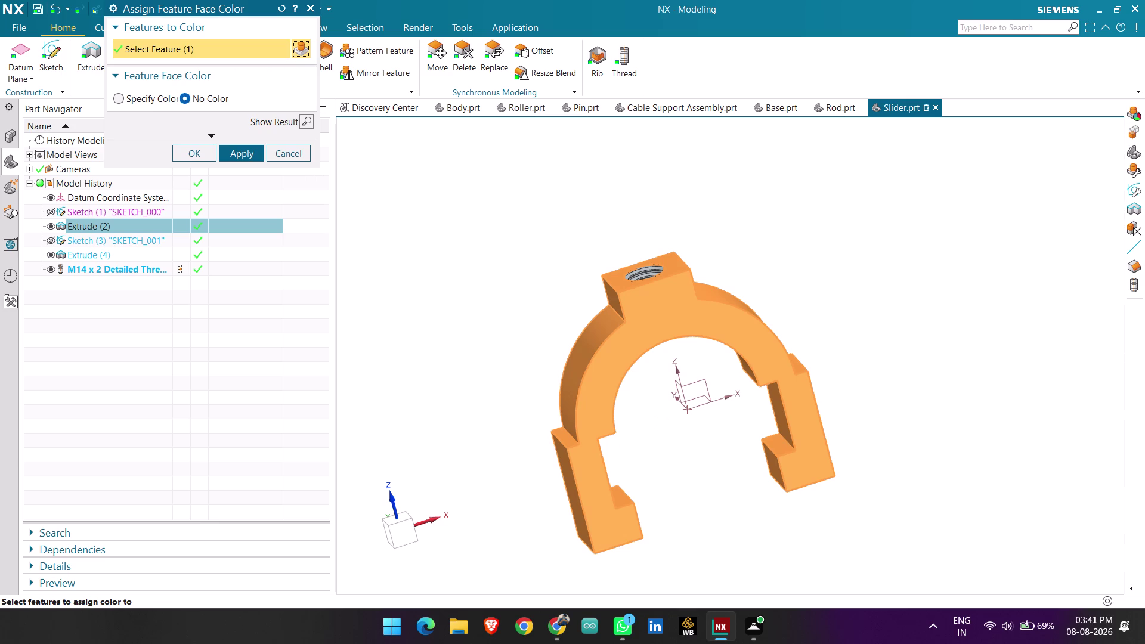
click(148, 103)
click(276, 118)
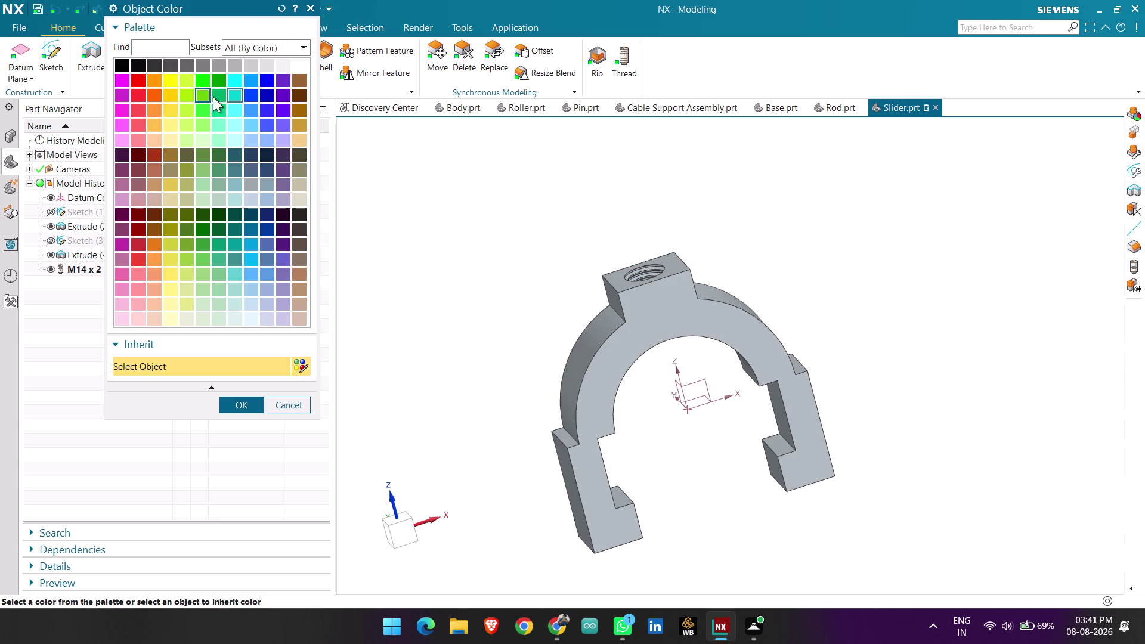
click(202, 113)
click(229, 400)
click(237, 168)
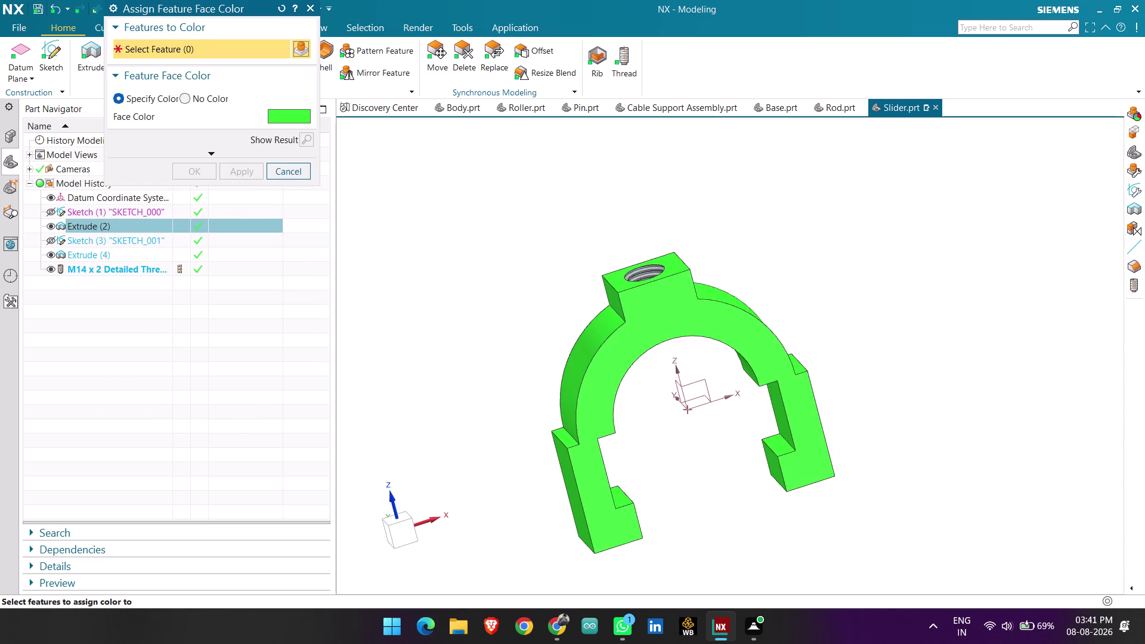
Give the thread feature a black colour.
scroll(up, 3)
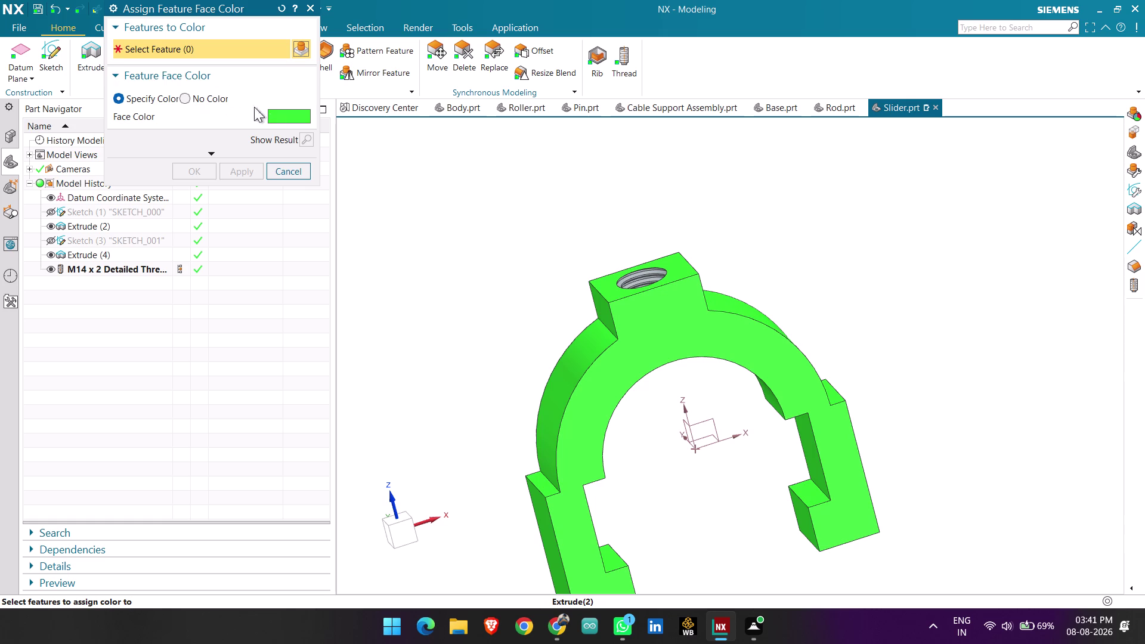
scroll(up, 3)
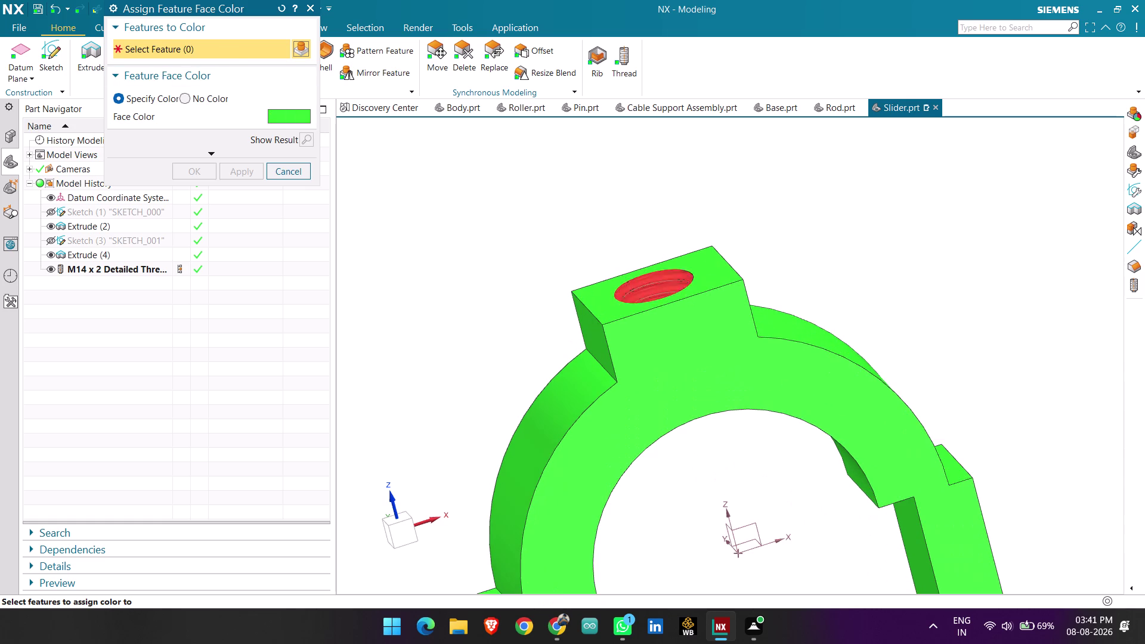
click(645, 291)
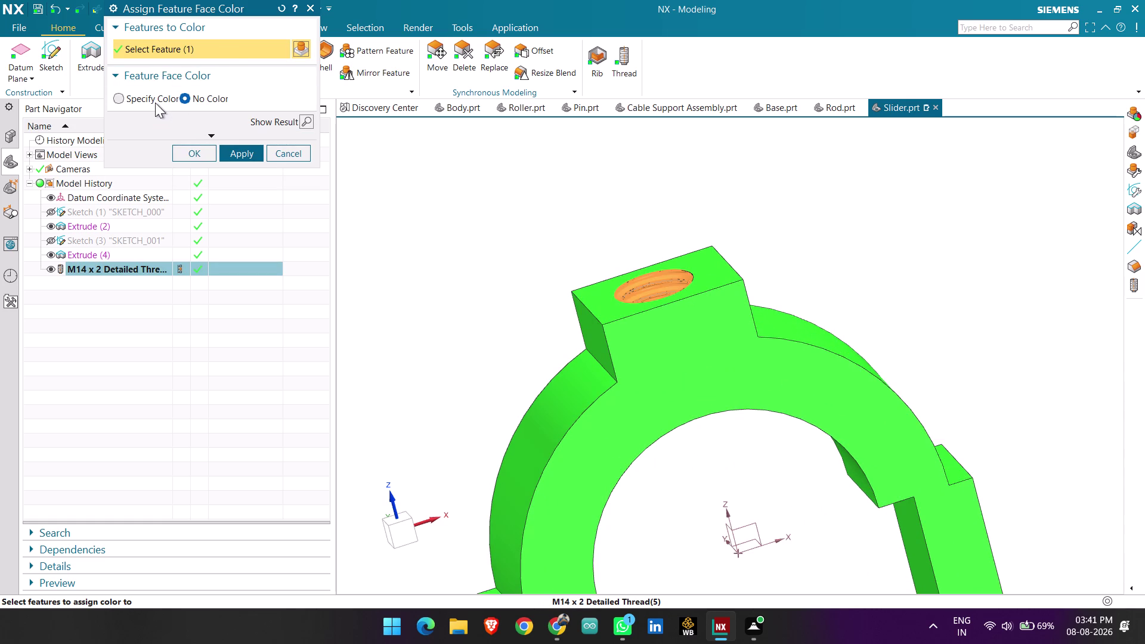
click(155, 102)
click(283, 115)
click(141, 62)
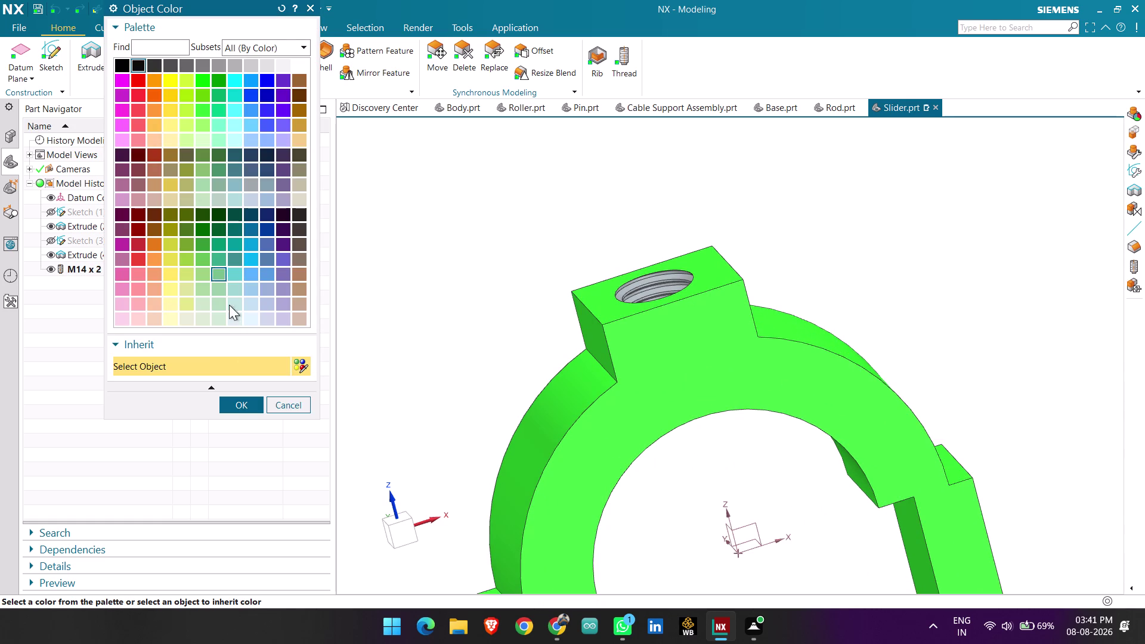
click(236, 405)
click(244, 167)
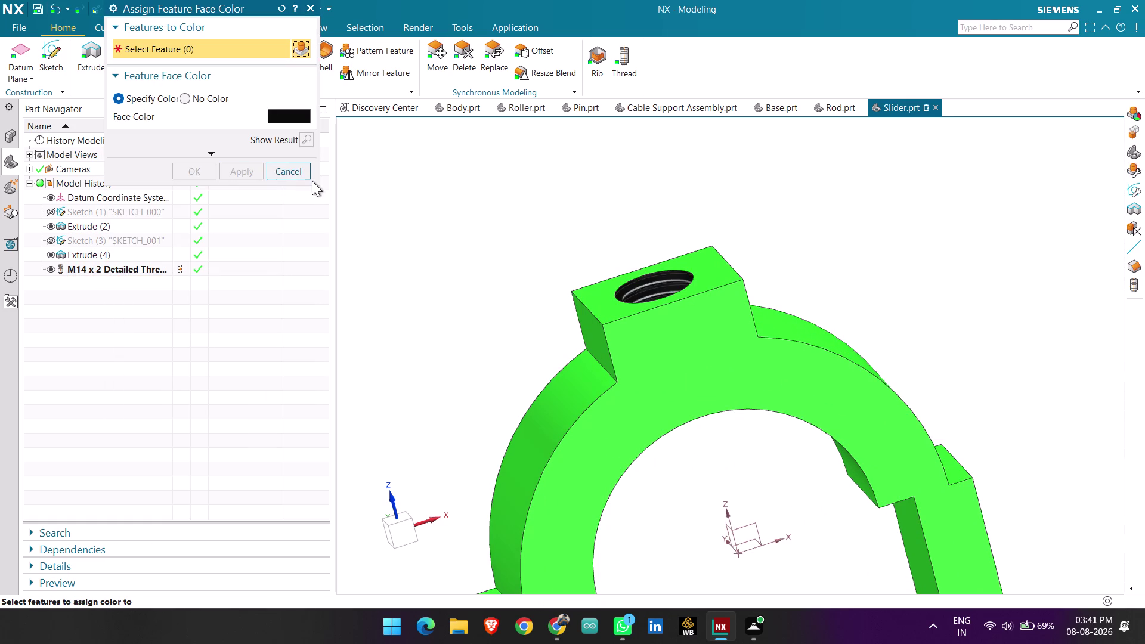
click(289, 169)
Orbit to inspect the black threaded hole and bring up the thread feature's actions.
middle_drag(603, 213, 651, 267)
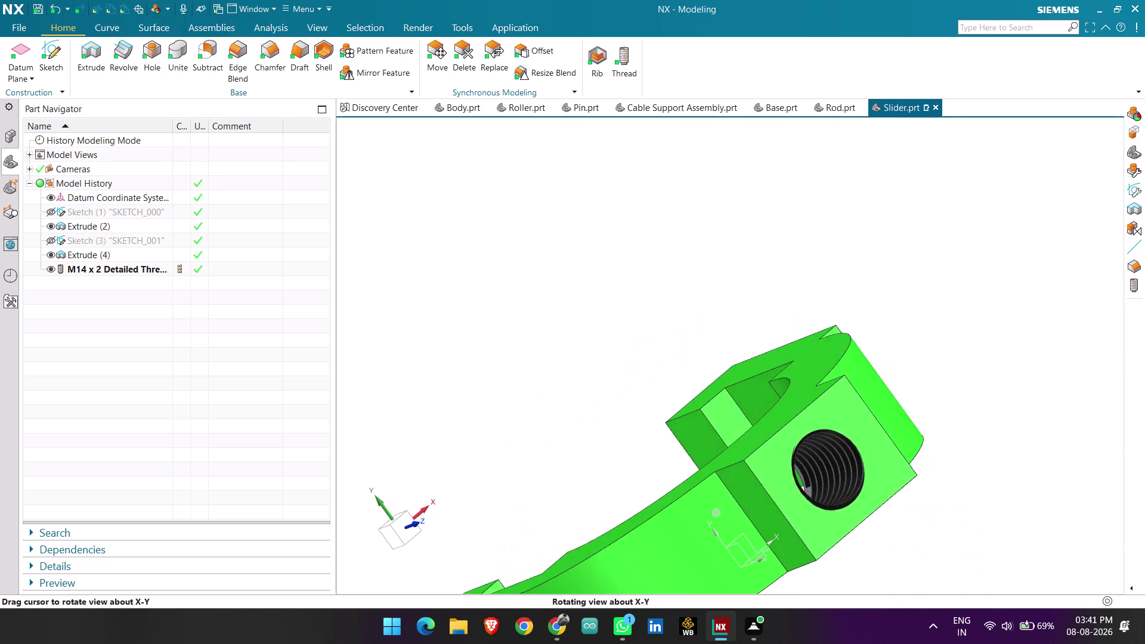
middle_drag(650, 267, 608, 257)
scroll(down, 3)
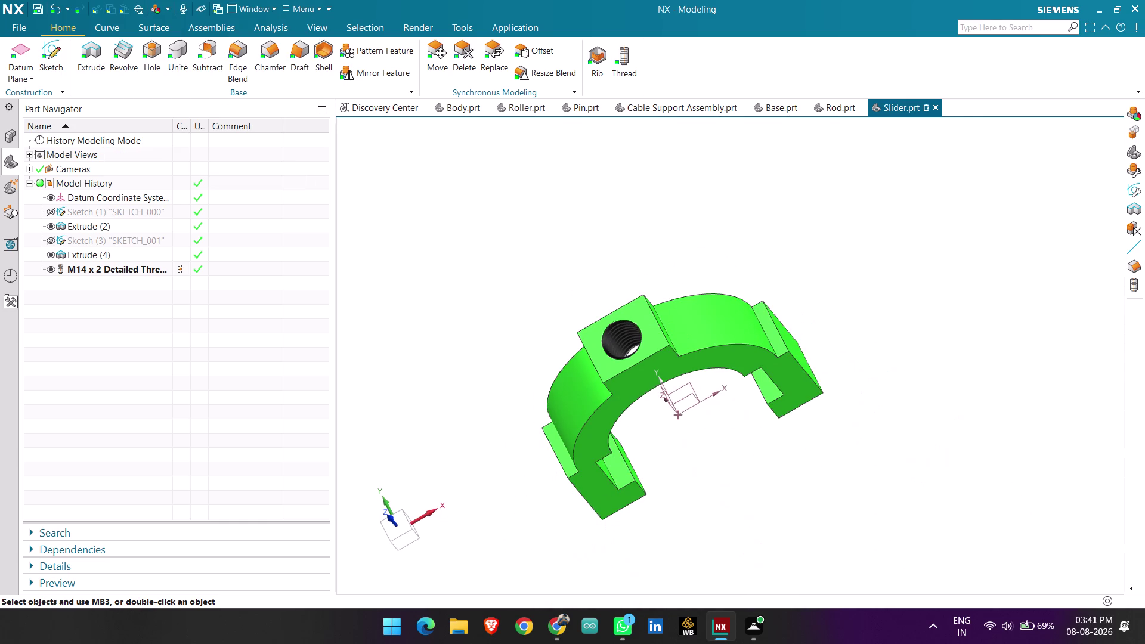
middle_drag(874, 317, 881, 276)
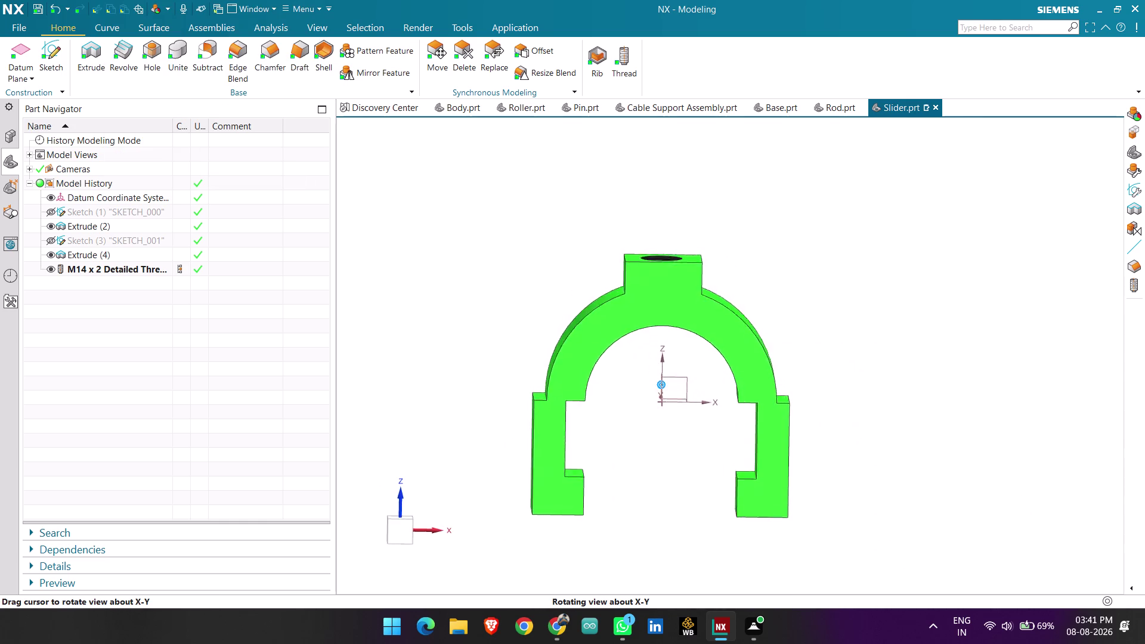
middle_drag(881, 276, 845, 314)
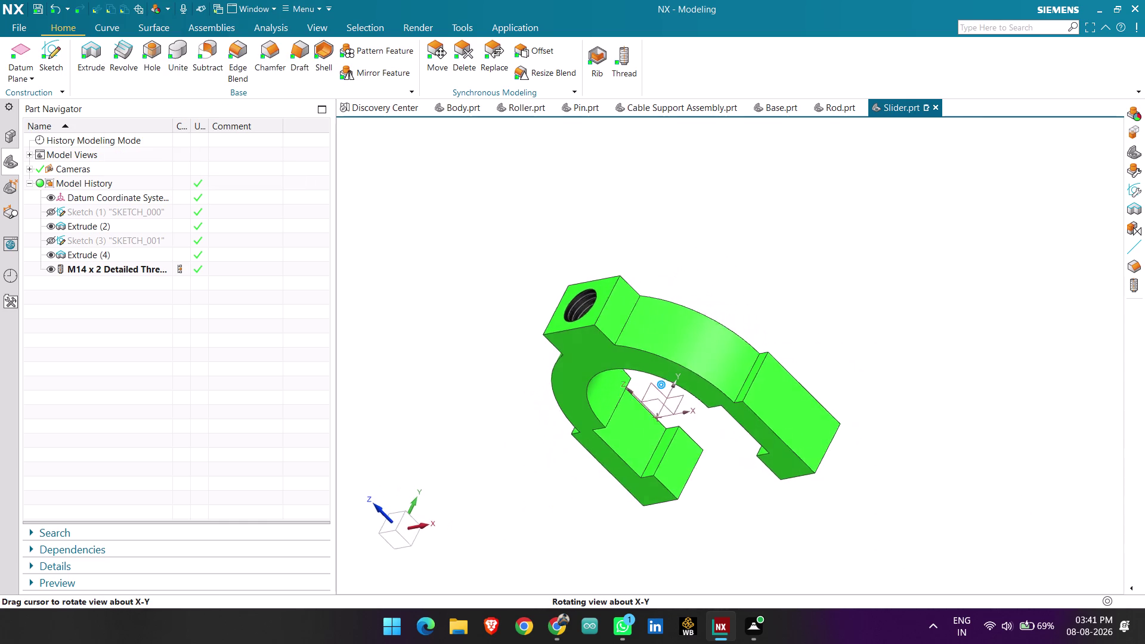
middle_drag(845, 314, 841, 314)
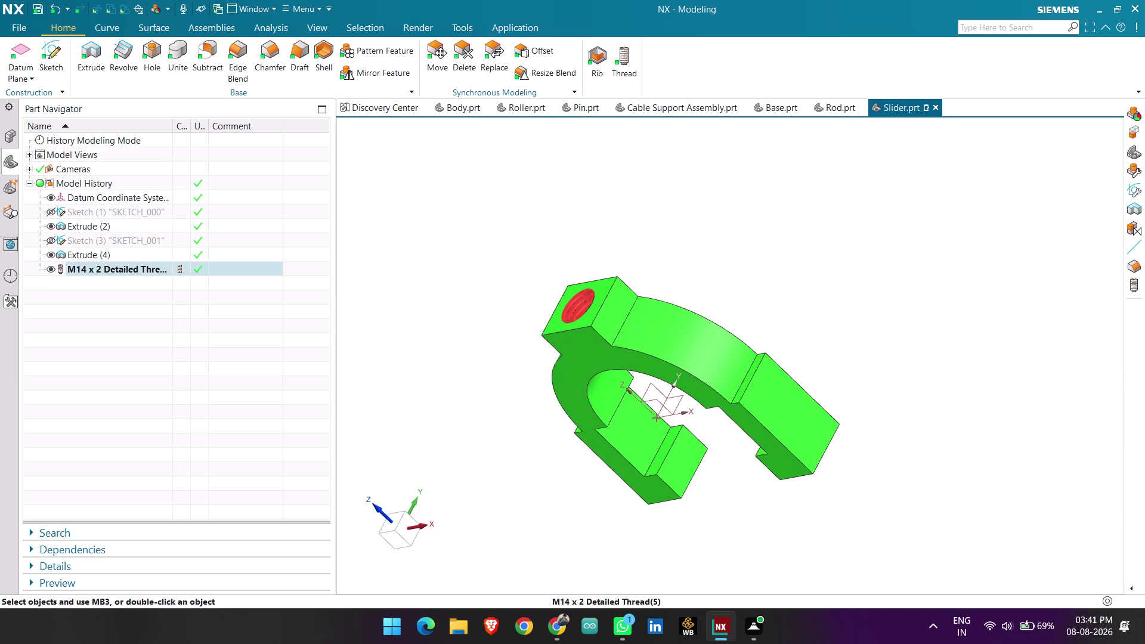
right_click(578, 303)
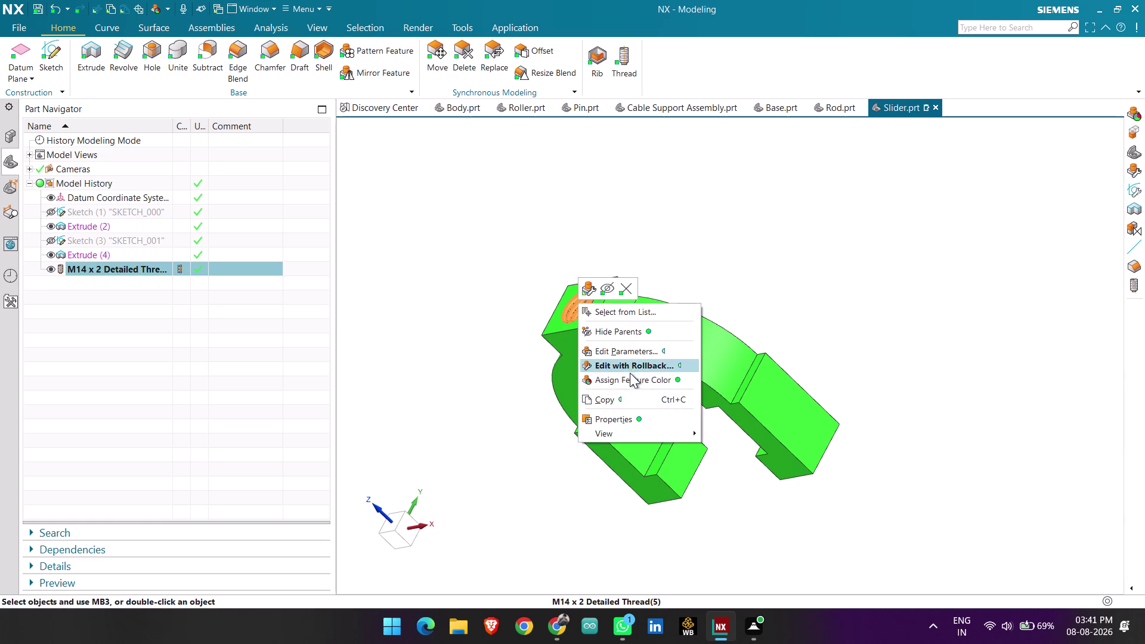
Recolour the thread dark grey and close the colouring dialog.
click(630, 376)
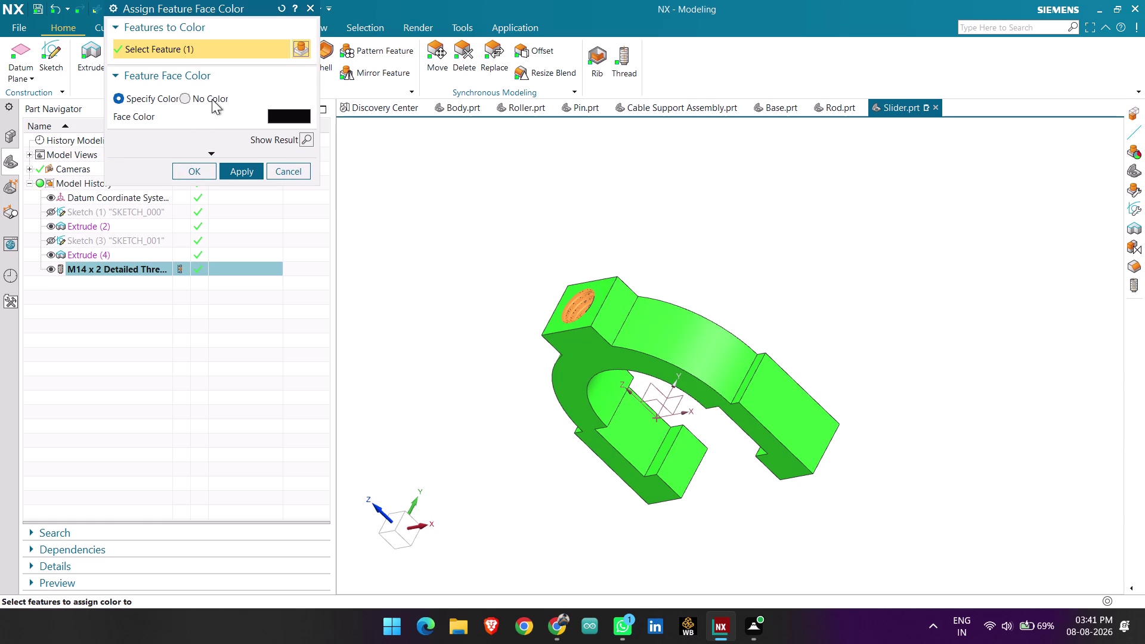
click(191, 102)
click(128, 101)
click(277, 121)
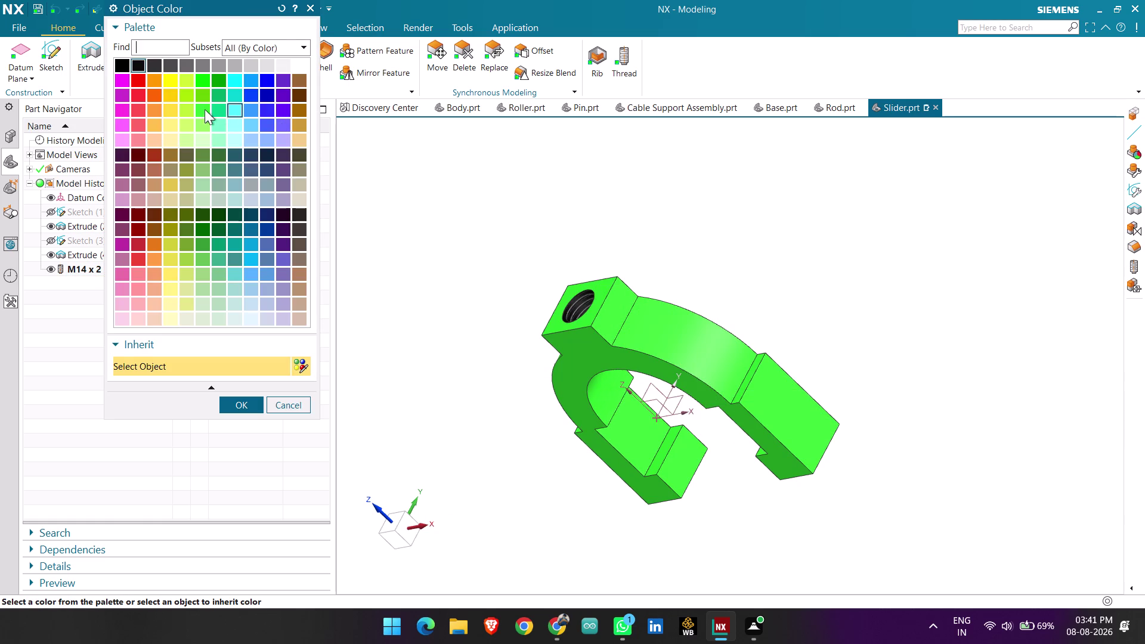
click(158, 65)
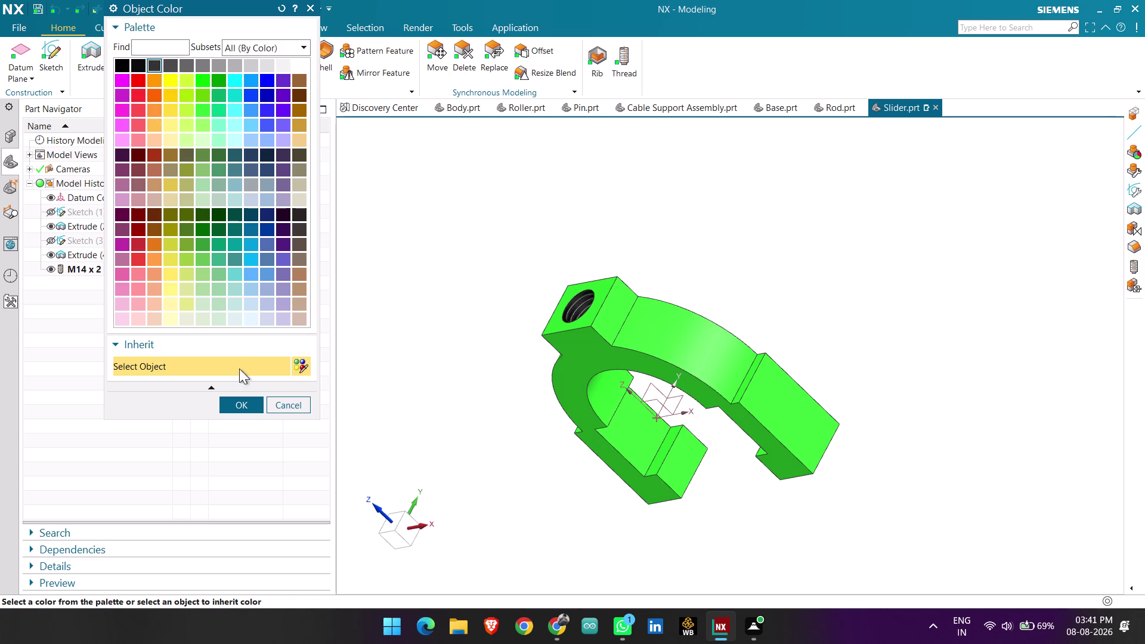
click(242, 402)
click(246, 168)
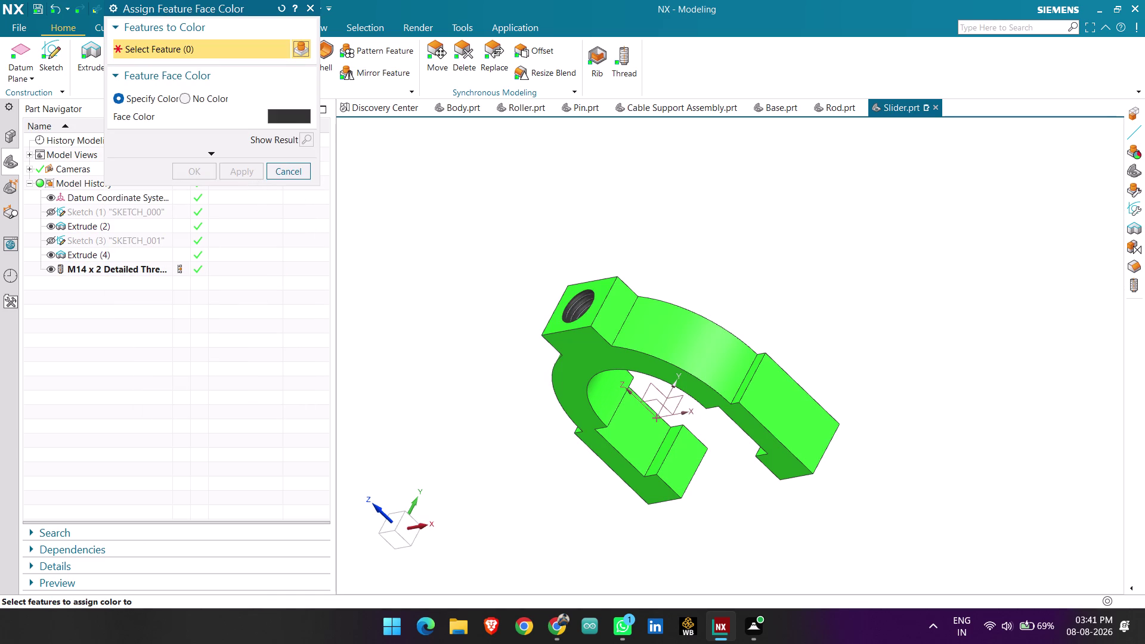
middle_drag(497, 249, 566, 246)
click(288, 173)
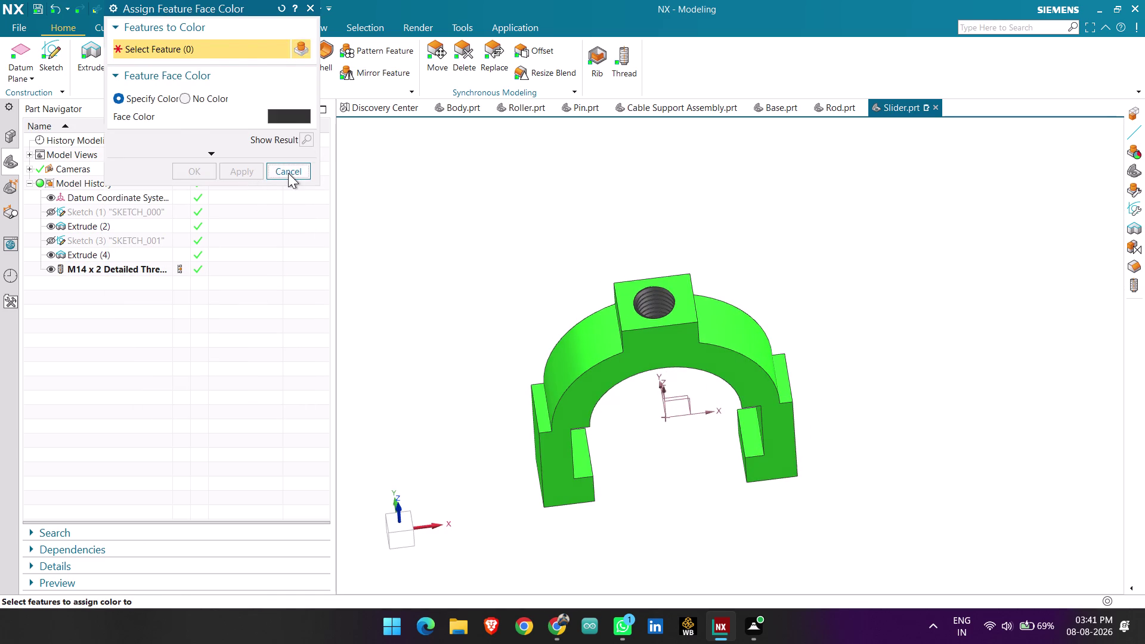
Save the part with Ctrl+S and orbit around the slider.
scroll(up, 3)
middle_drag(745, 299, 737, 269)
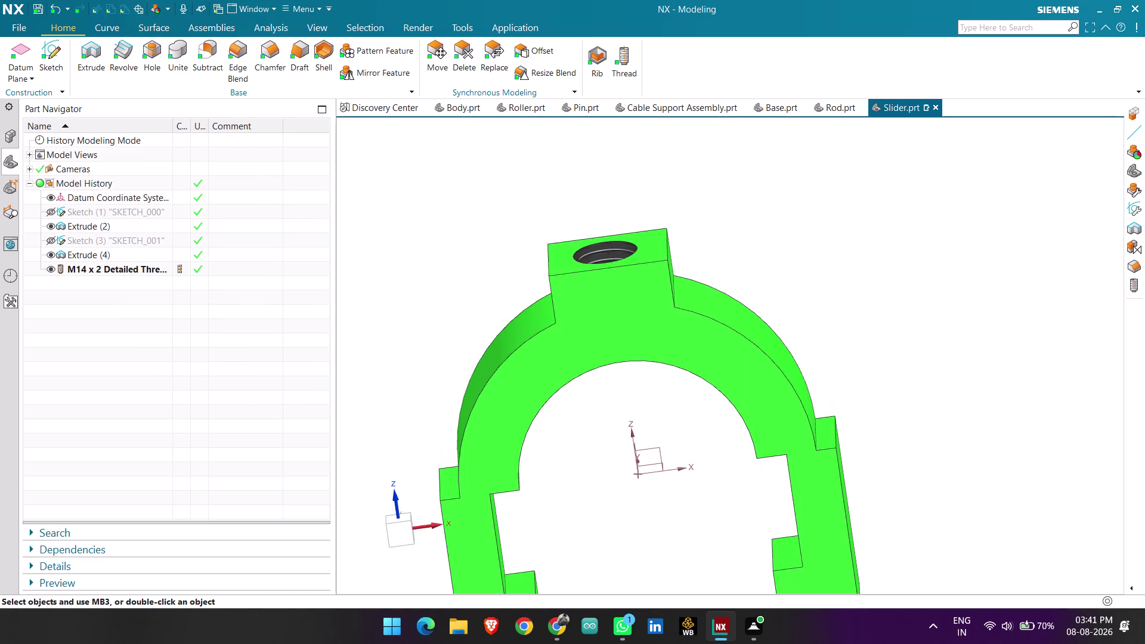
key(ctrl+s)
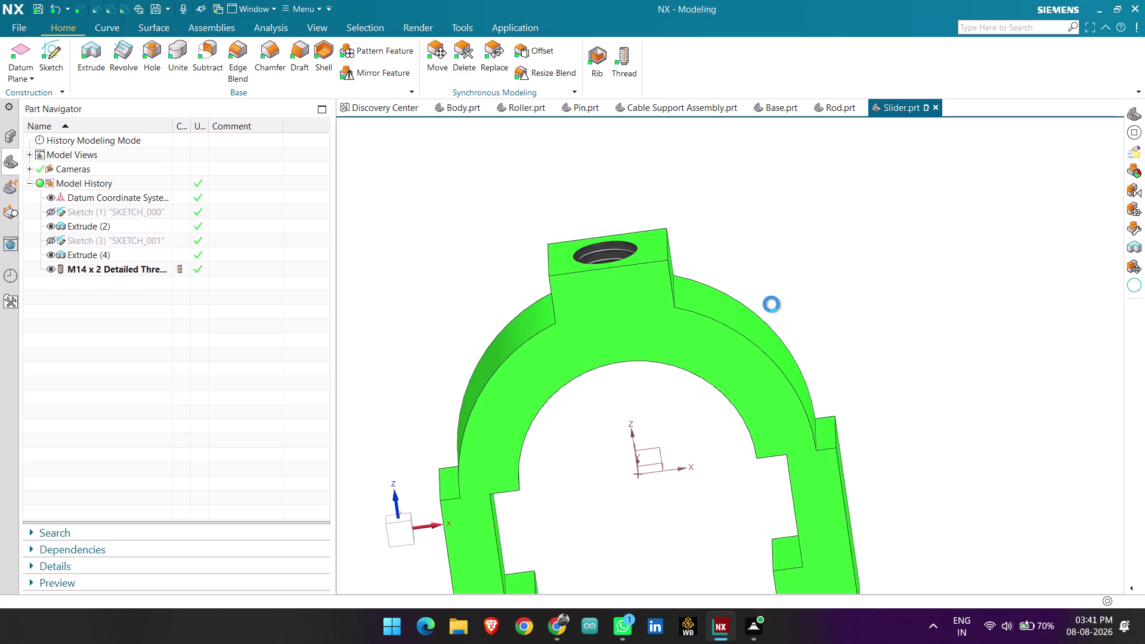
scroll(down, 3)
scroll(down, 3)
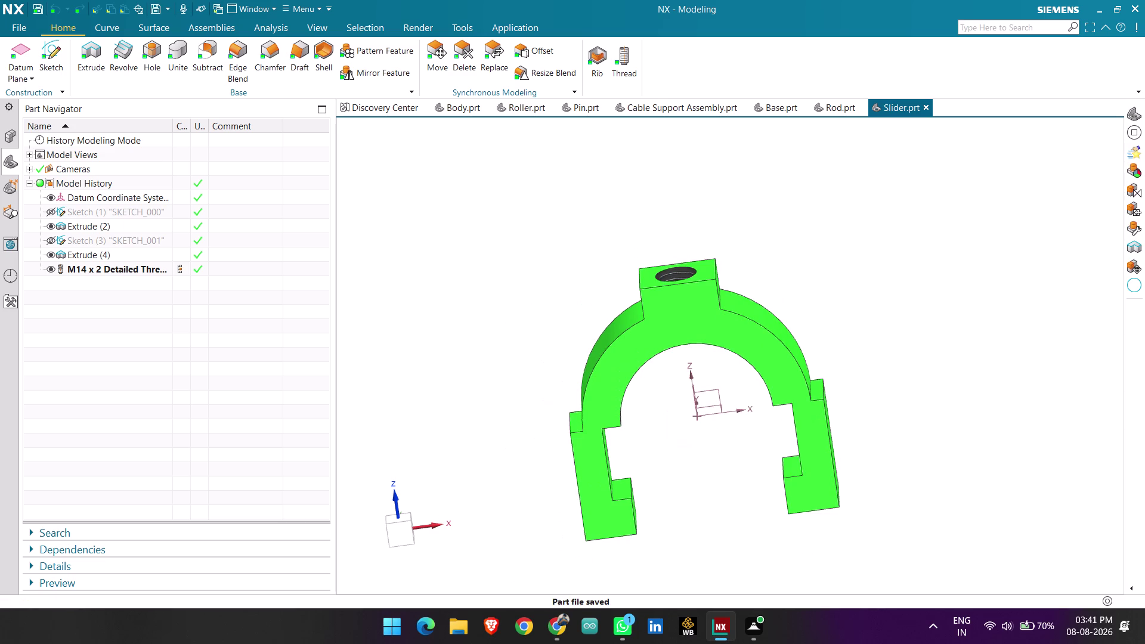
middle_drag(911, 379, 915, 371)
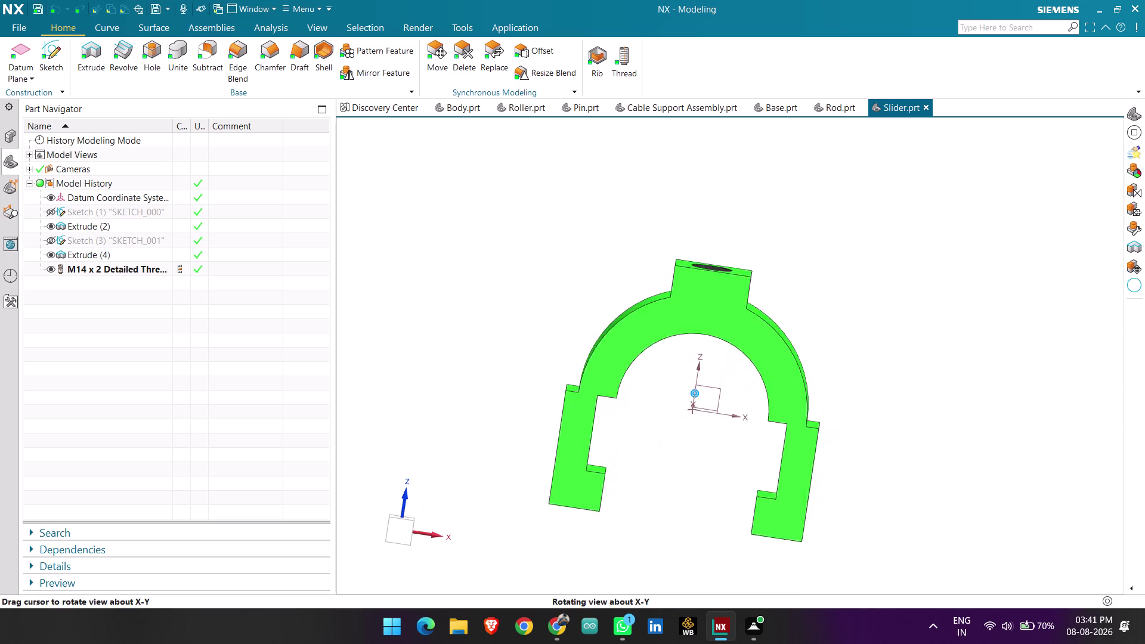
middle_drag(915, 372, 915, 364)
Apply a teal green face colour to the slider's main body.
right_click(785, 371)
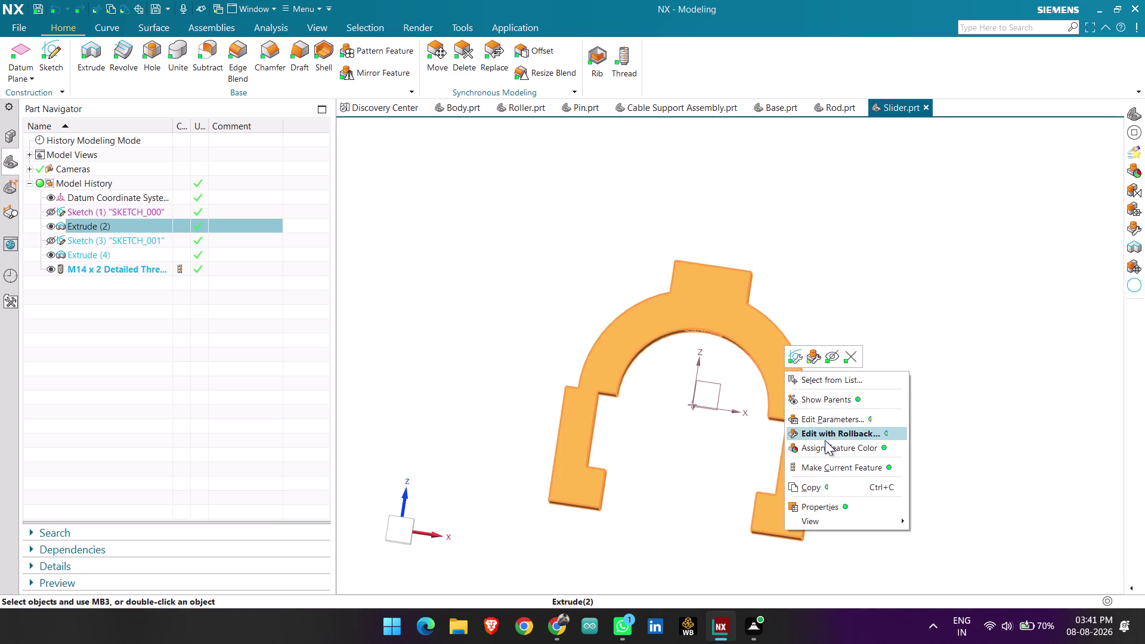
click(831, 449)
click(266, 118)
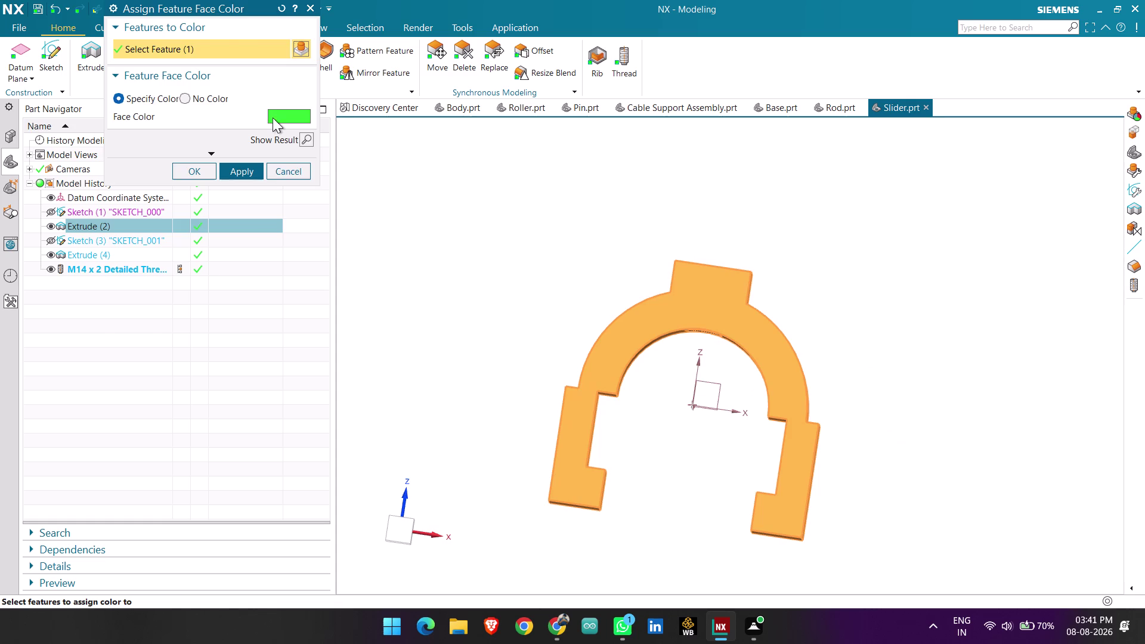
click(278, 117)
click(219, 110)
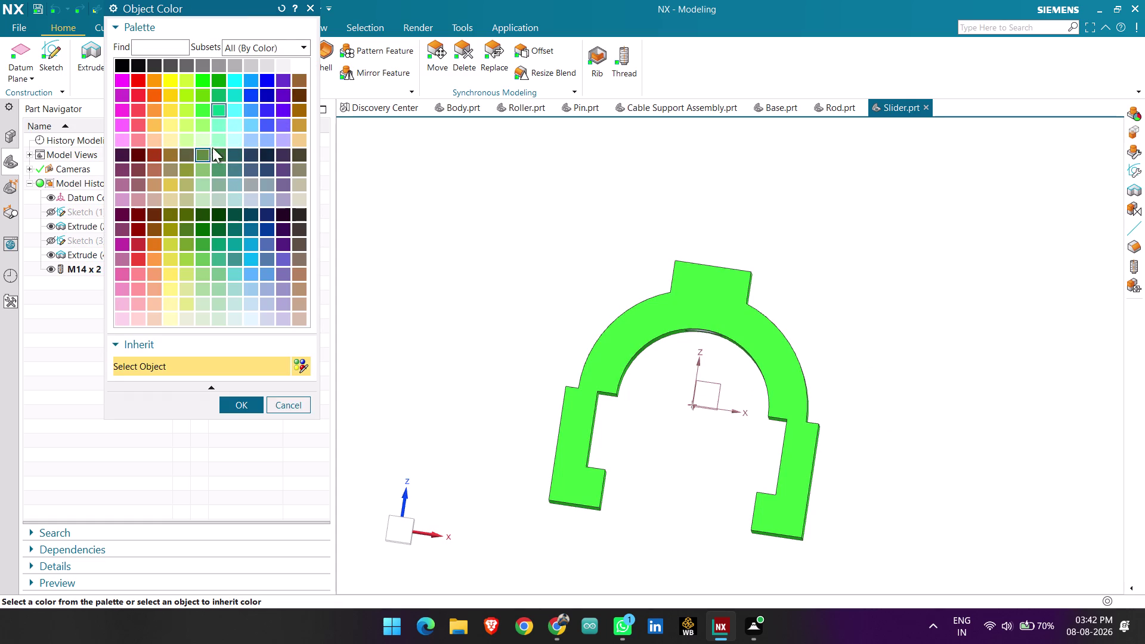
click(244, 404)
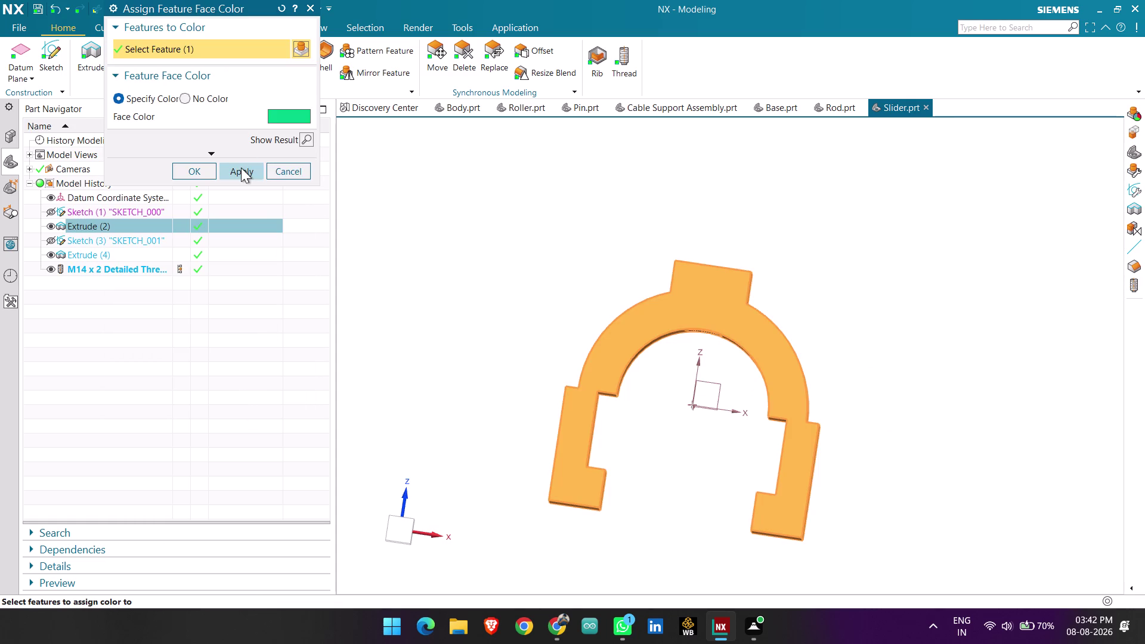
click(241, 168)
Try a lighter green shade from the Object Color palette on the body.
middle_drag(443, 176, 435, 214)
click(282, 110)
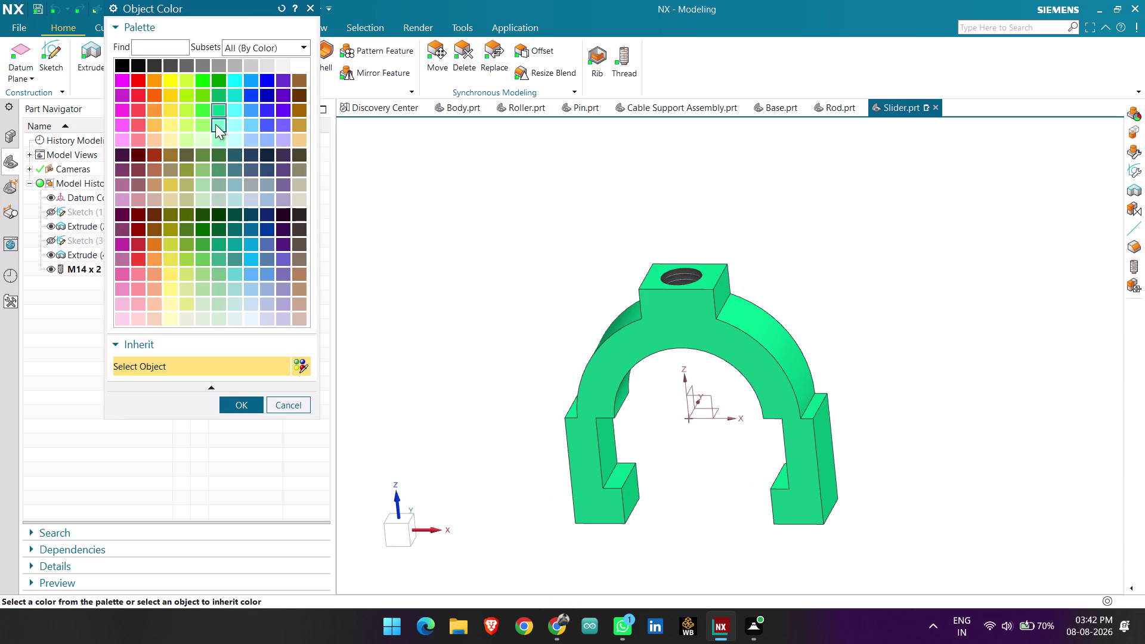
click(199, 96)
click(231, 405)
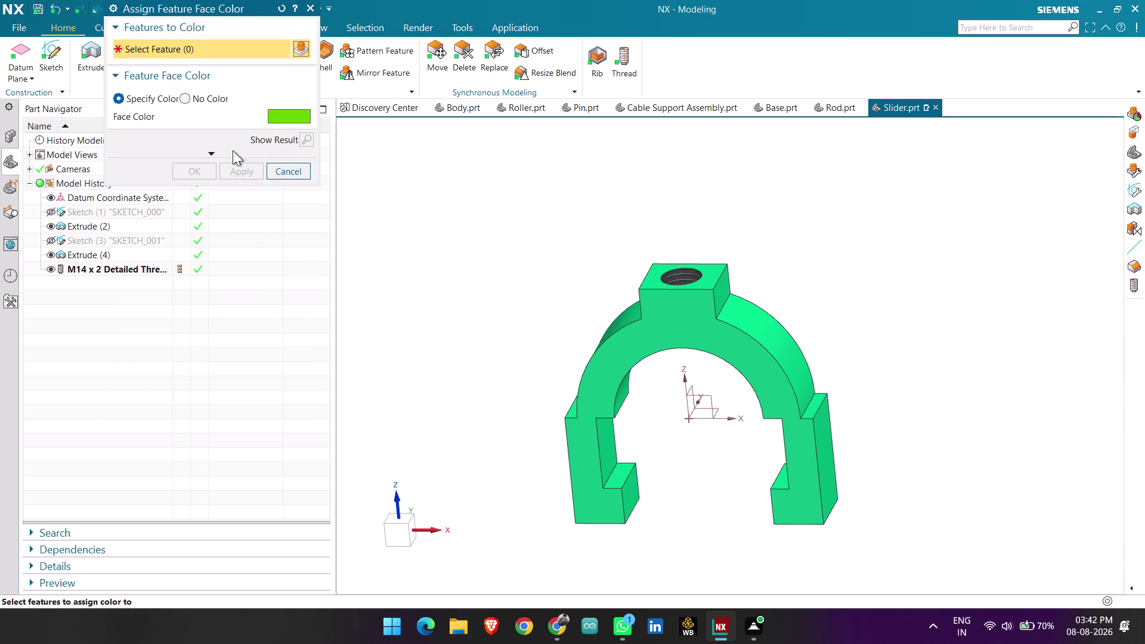
click(275, 117)
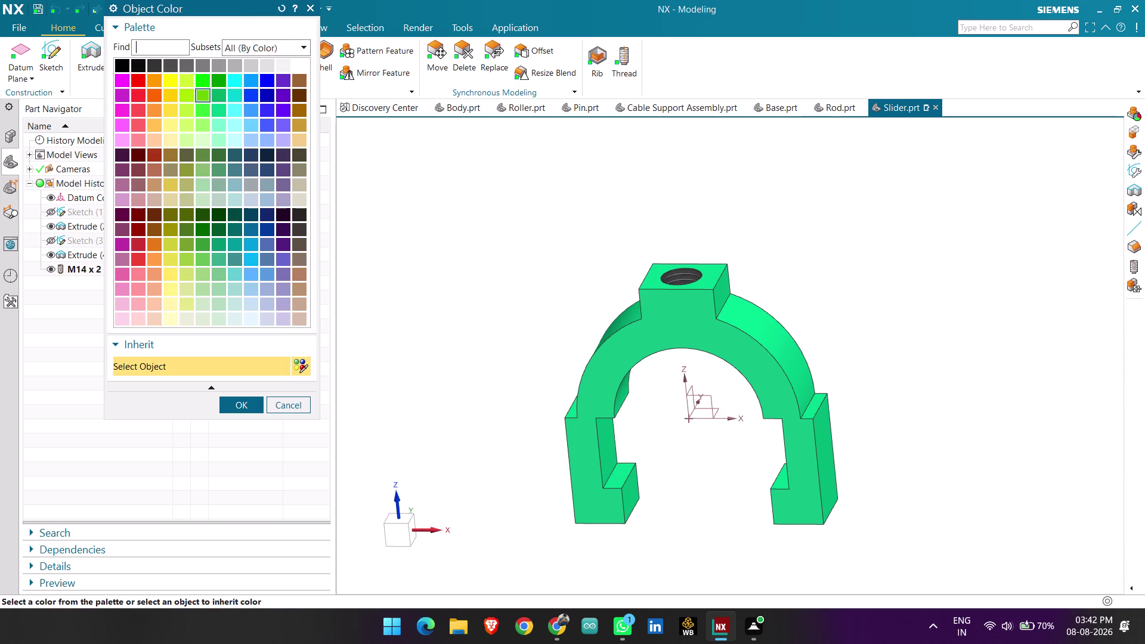
right_click(655, 331)
click(439, 158)
click(238, 398)
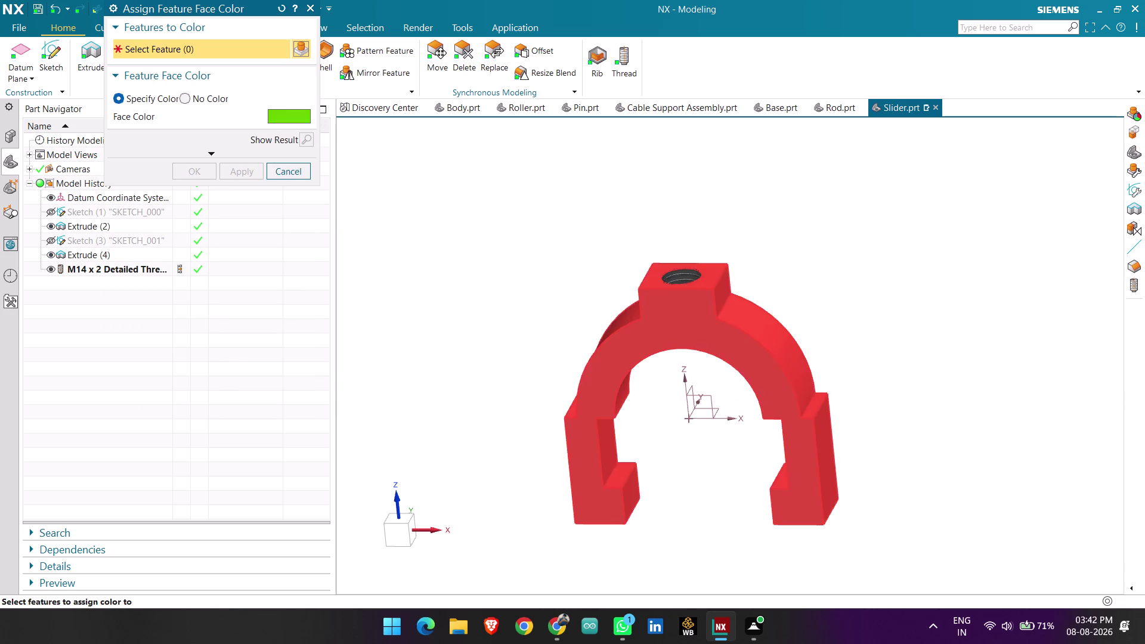
Select the slider body again and apply a lime green colour.
click(631, 357)
scroll(down, 3)
click(278, 117)
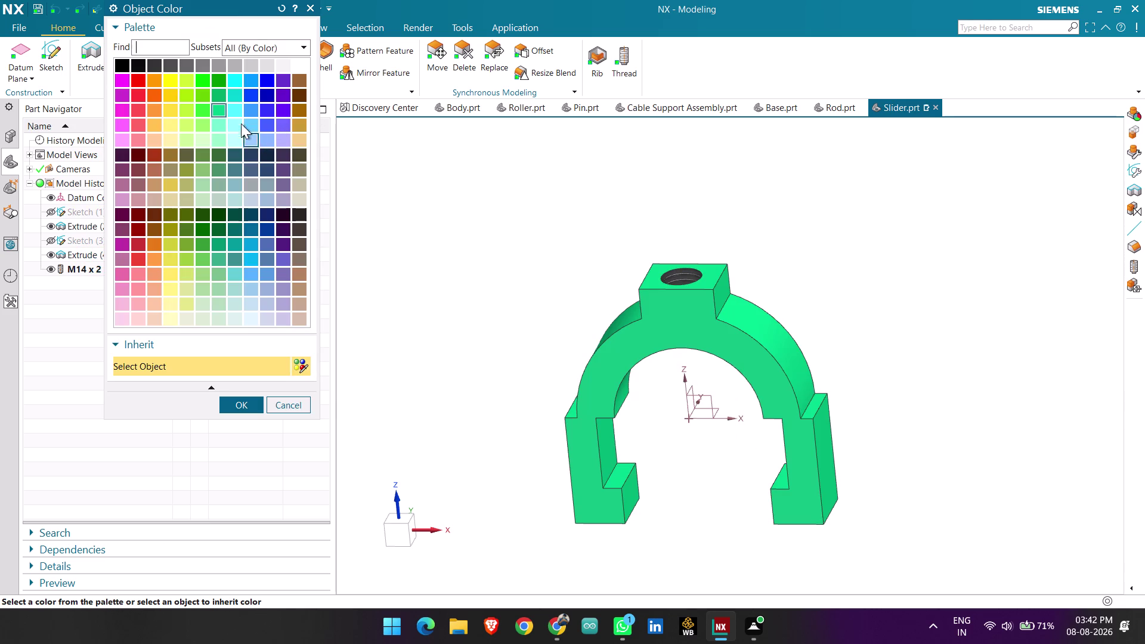
click(219, 94)
click(202, 96)
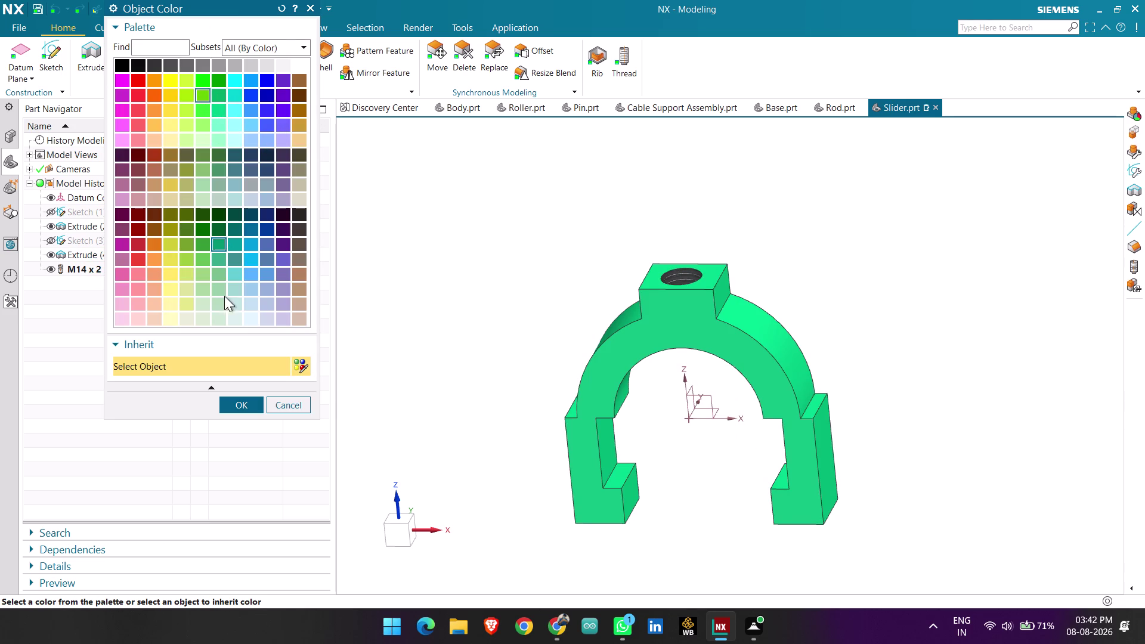
click(237, 401)
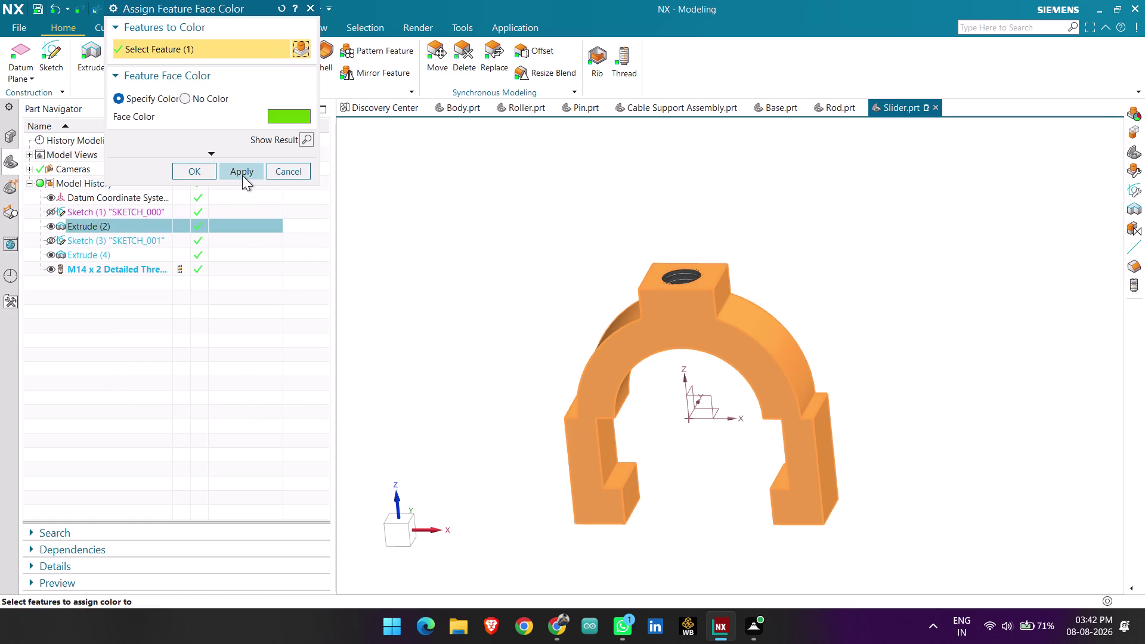
click(243, 175)
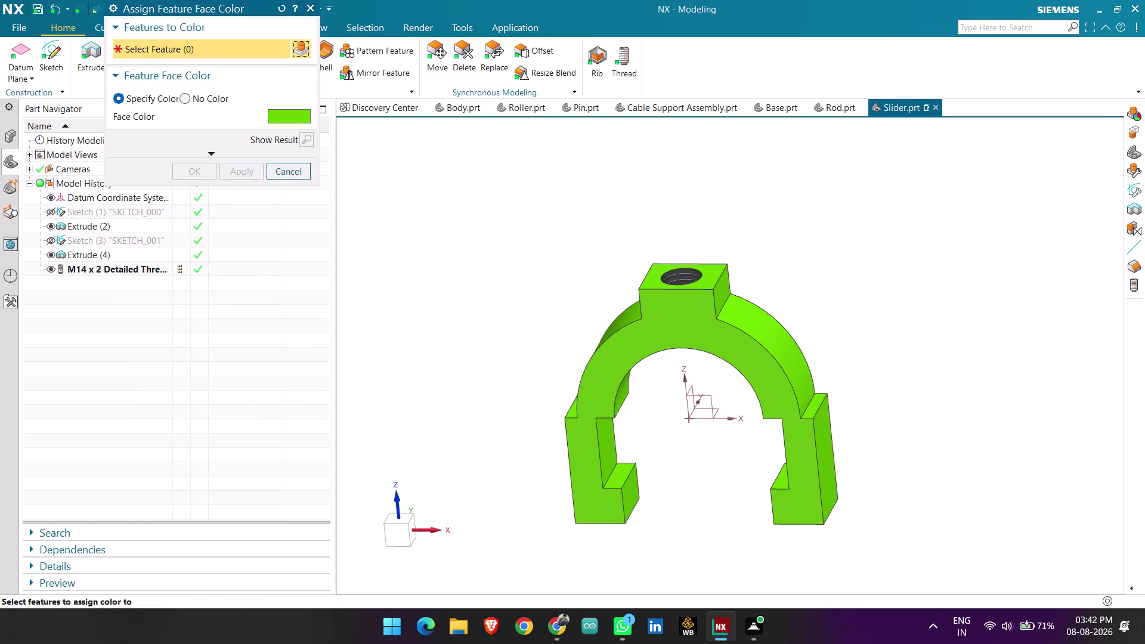
Keep the lime green for now, then choose a bright green swatch in the palette.
click(288, 116)
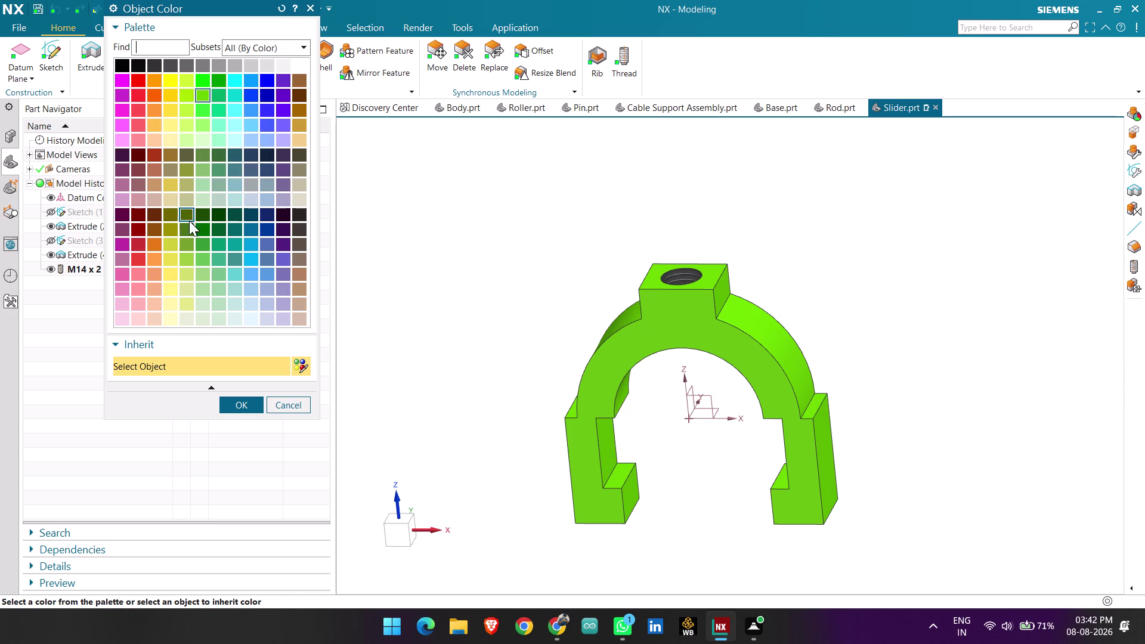
click(236, 410)
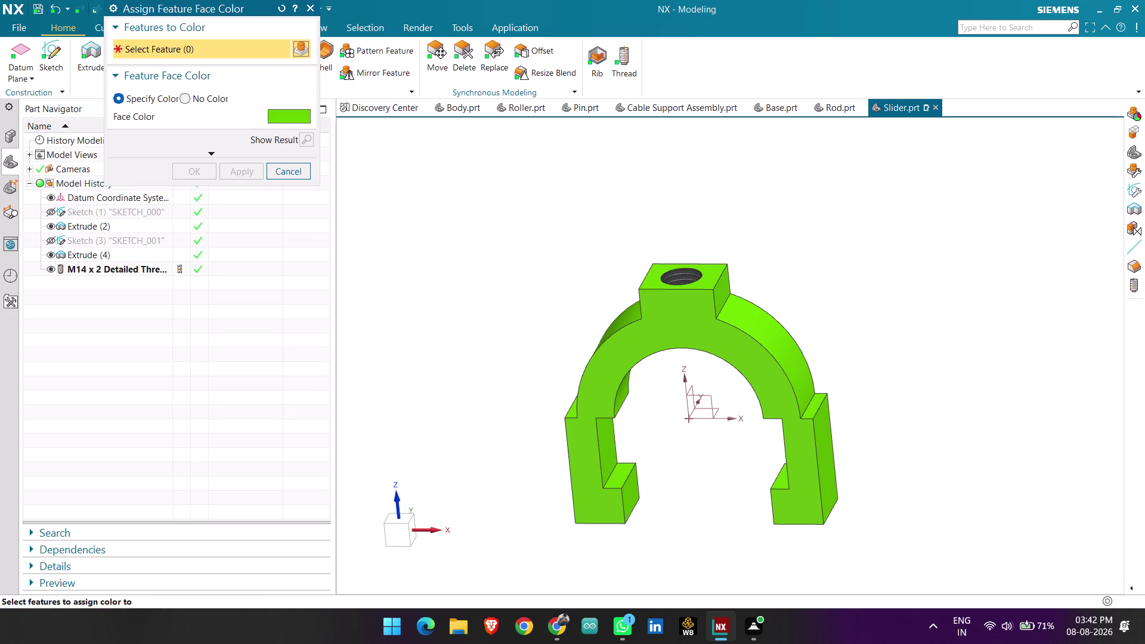
middle_drag(505, 322, 527, 305)
right_click(289, 114)
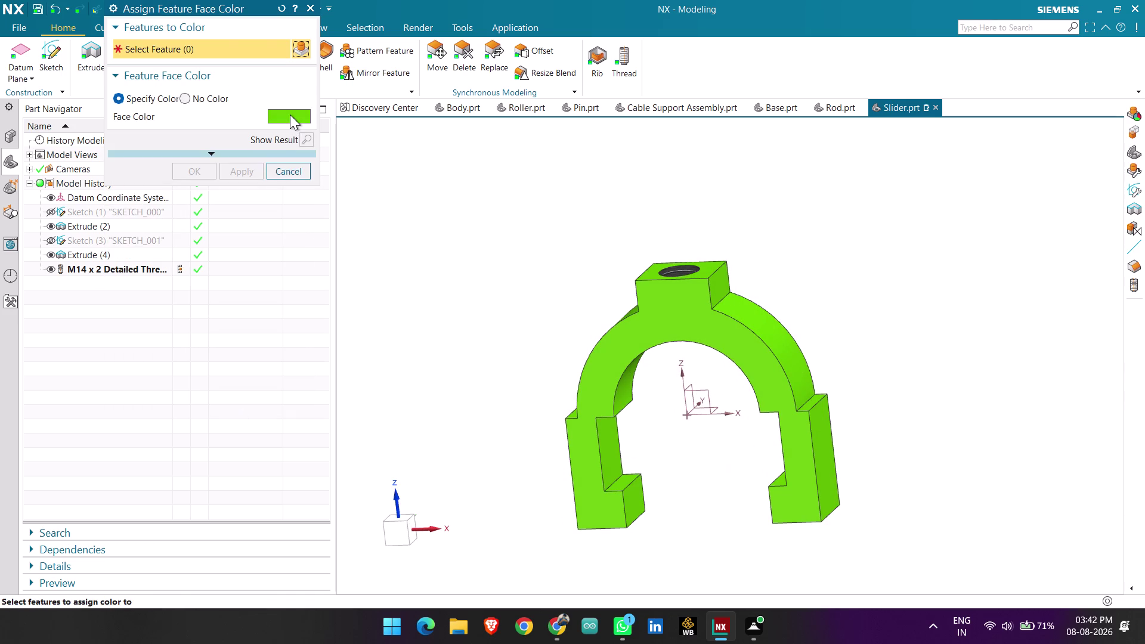
click(289, 115)
click(202, 80)
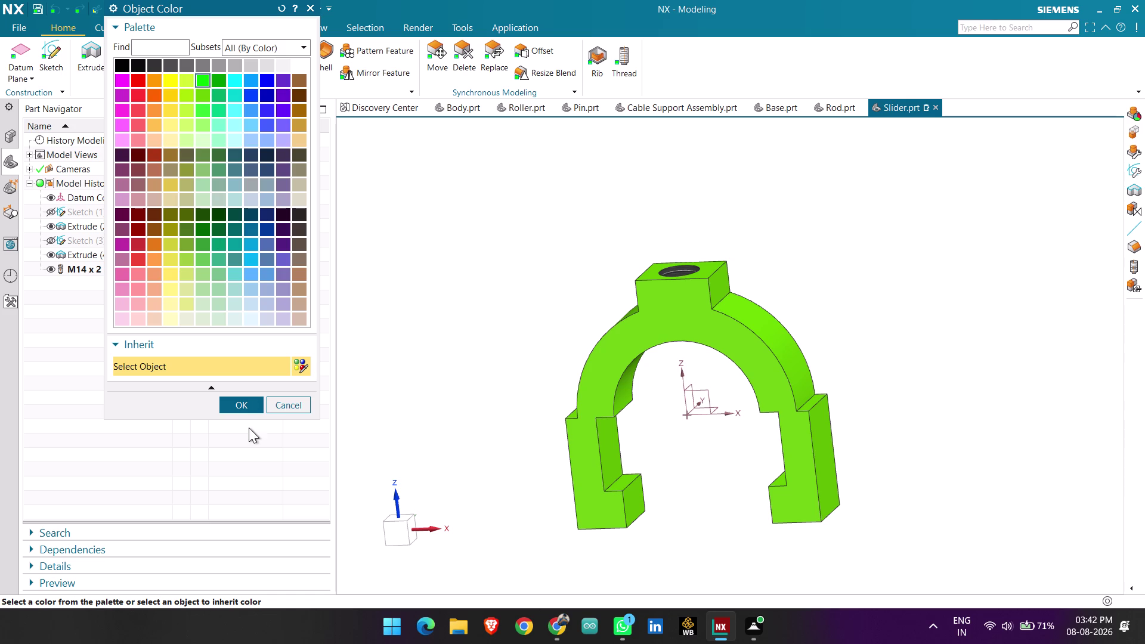
click(247, 406)
Apply bright green to the slider's main body and close the colour dialog.
click(613, 352)
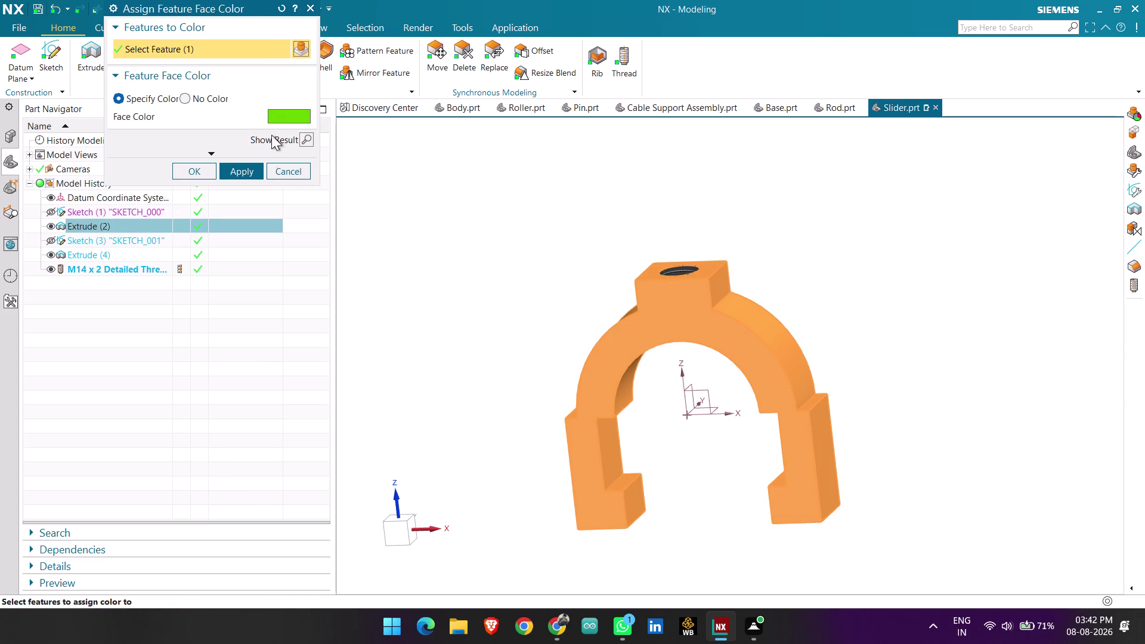
click(273, 118)
click(207, 83)
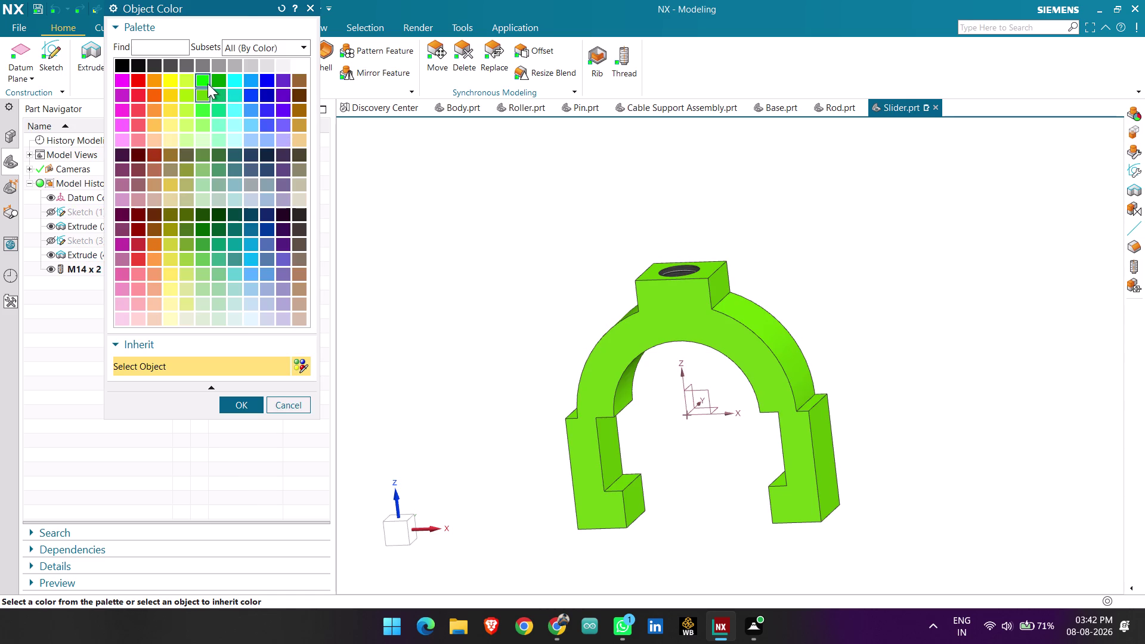
click(247, 406)
click(242, 168)
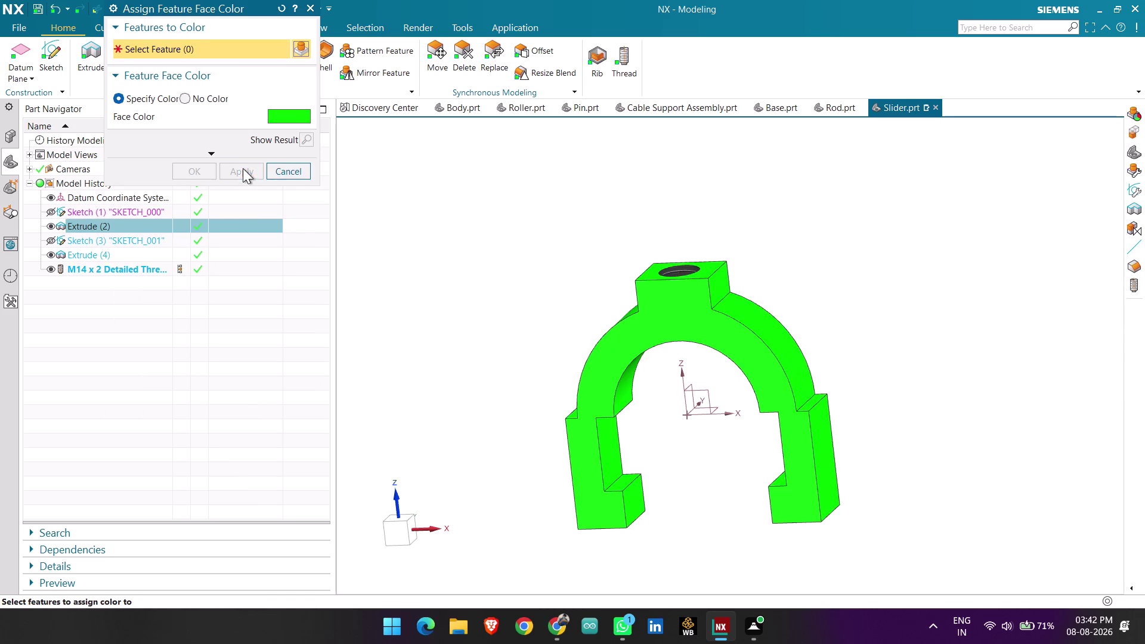
click(295, 171)
middle_drag(518, 289, 582, 290)
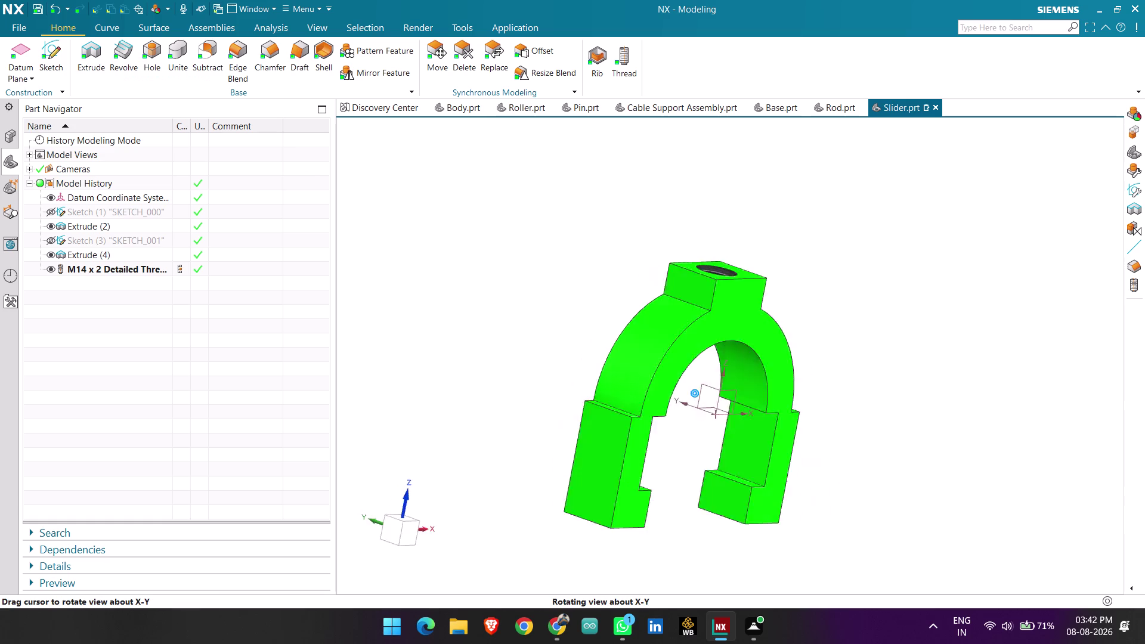
Save the slider part with Ctrl+S.
middle_drag(581, 290, 558, 313)
key(ctrl+s)
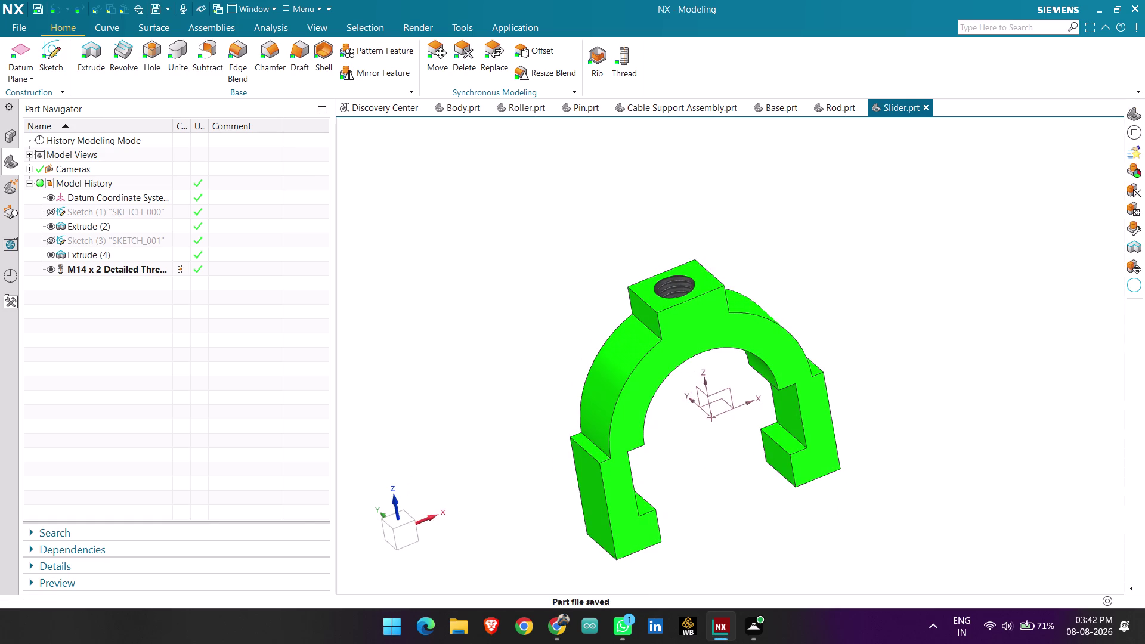
middle_drag(825, 303, 820, 329)
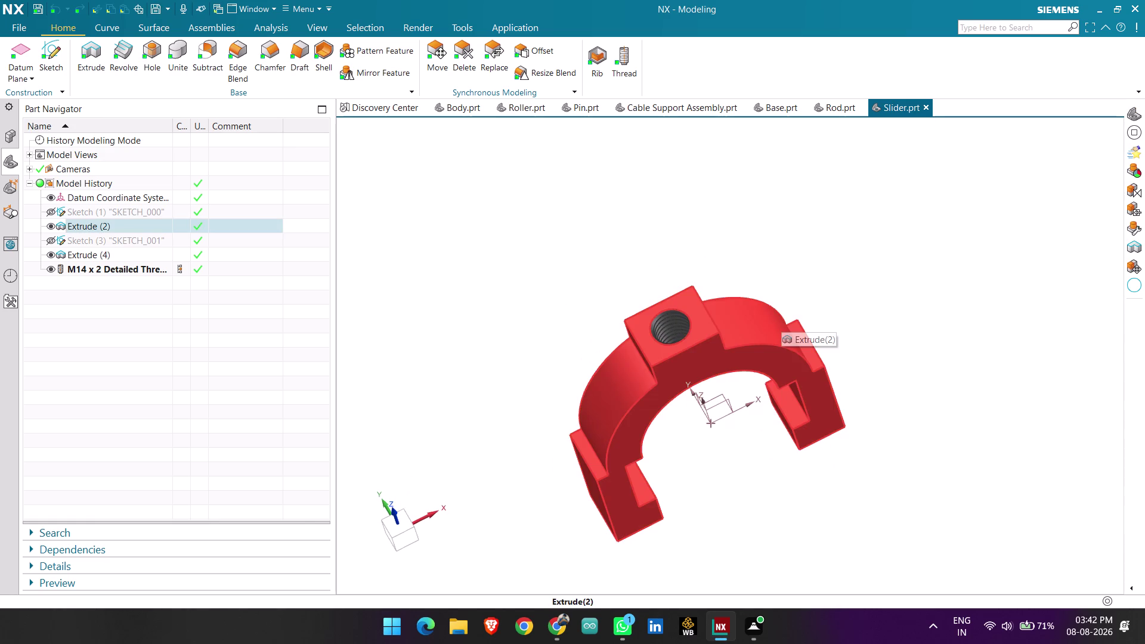
click(21, 29)
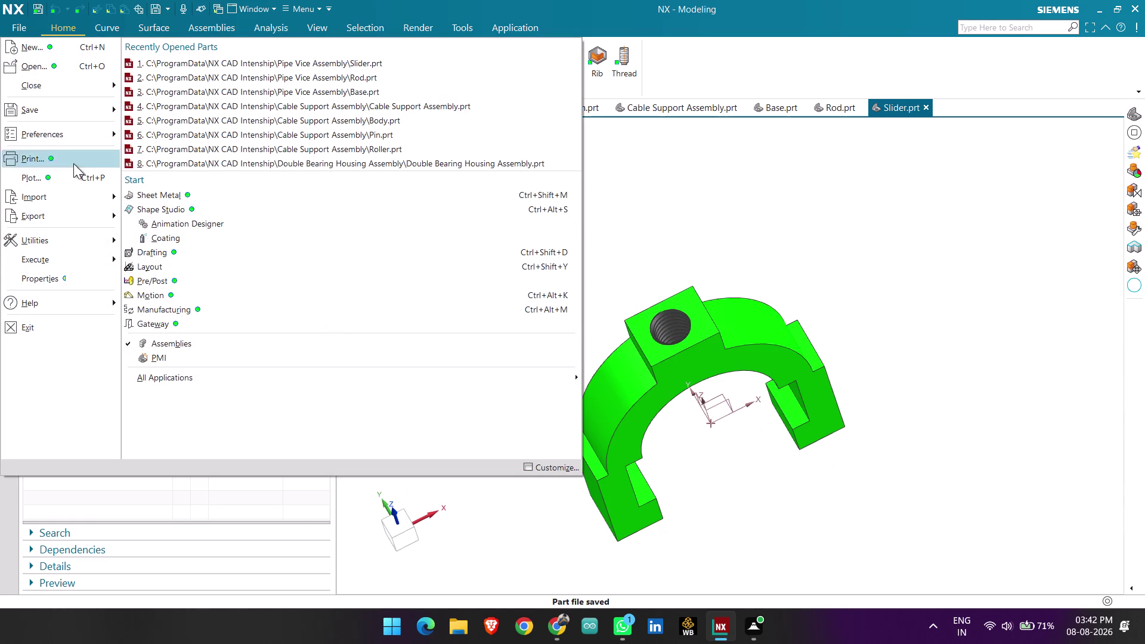
click(715, 202)
Show the slider in isometric view and start the File > Export > PDF command.
key(End)
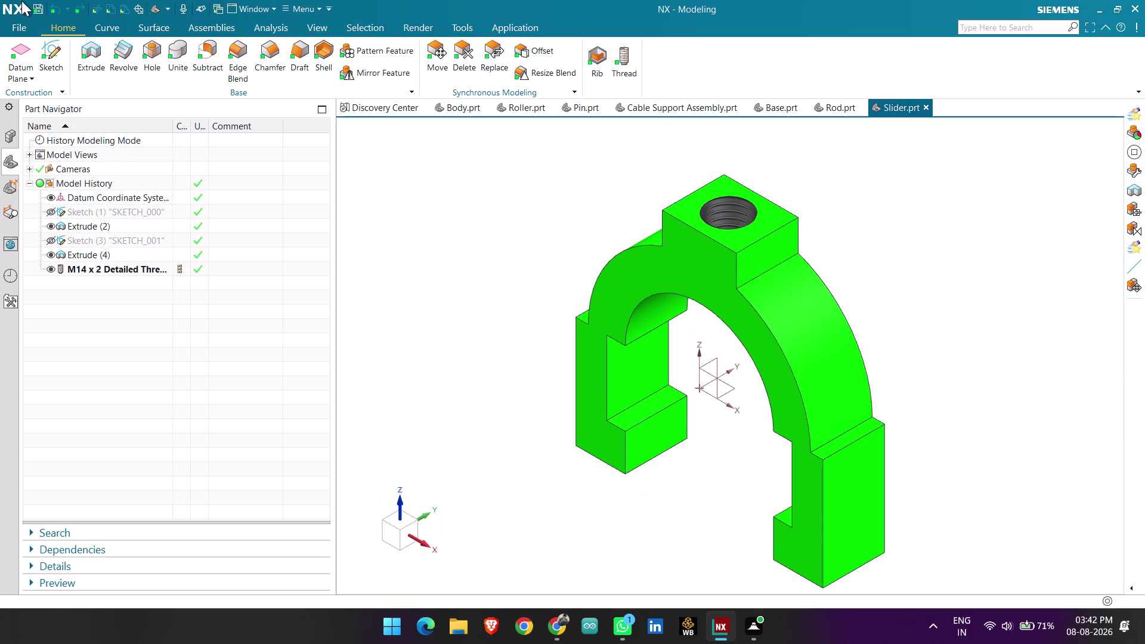
click(17, 24)
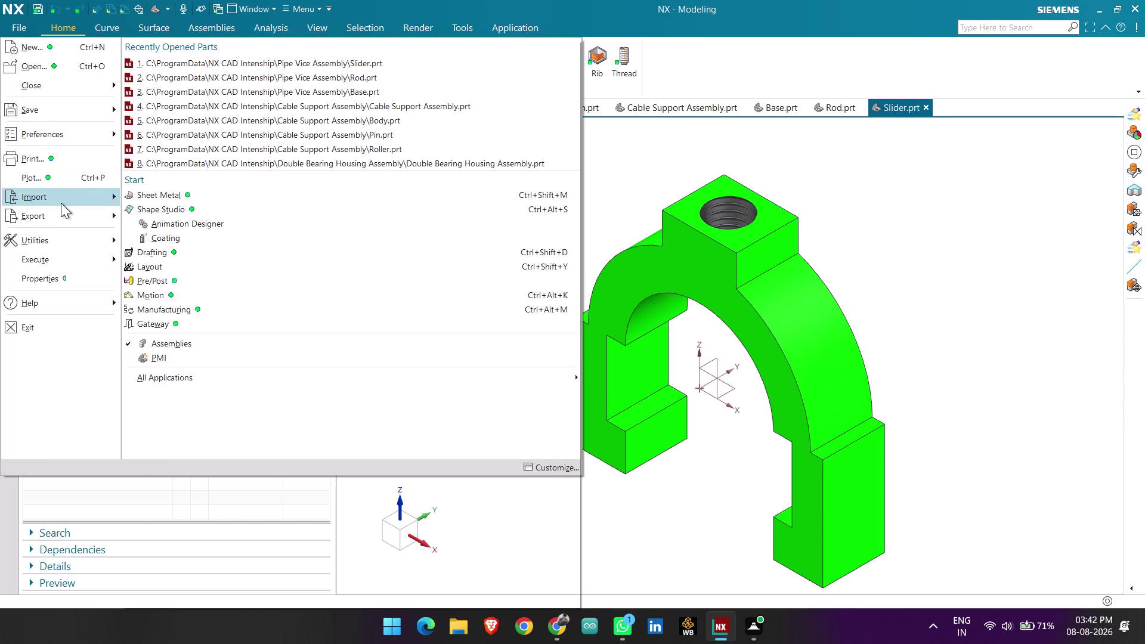
click(204, 218)
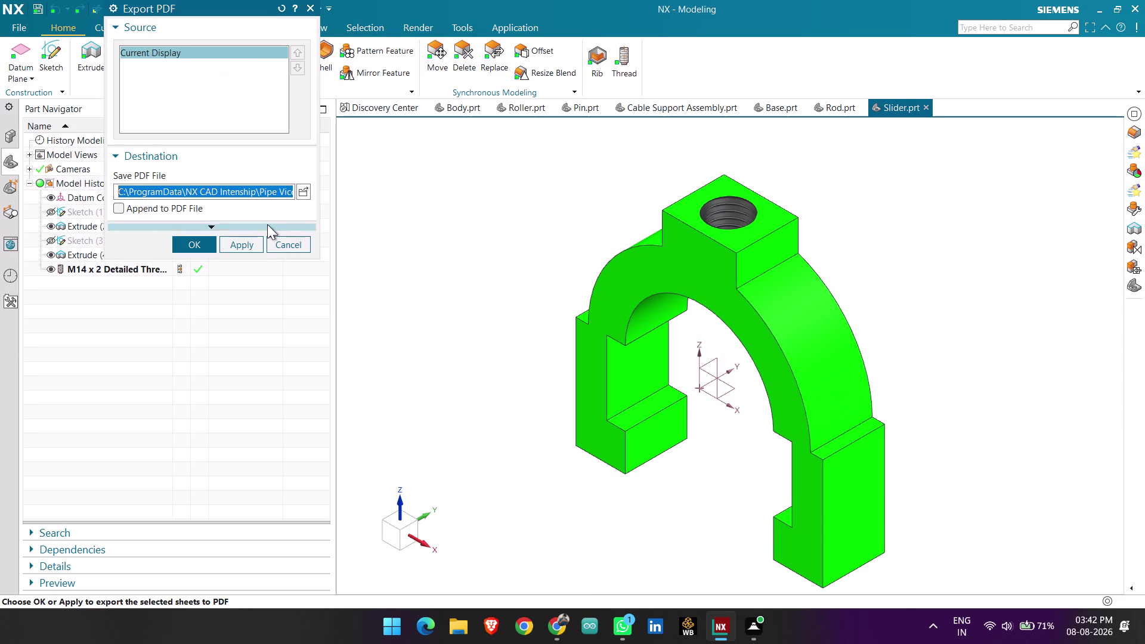
Edit the Save PDF File path so the file is named Slider.pdf, then confirm the export.
click(278, 194)
key(Right)
key(Right)
key(Right)
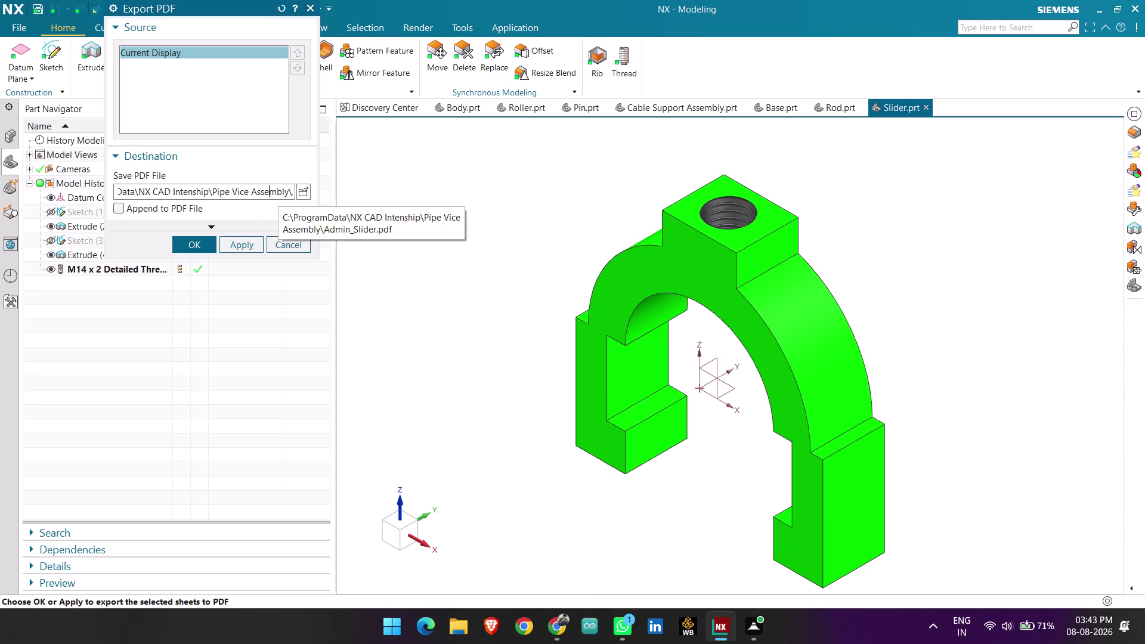
key(Right)
key(Right)
key(Right)
key(Right)
key(Right)
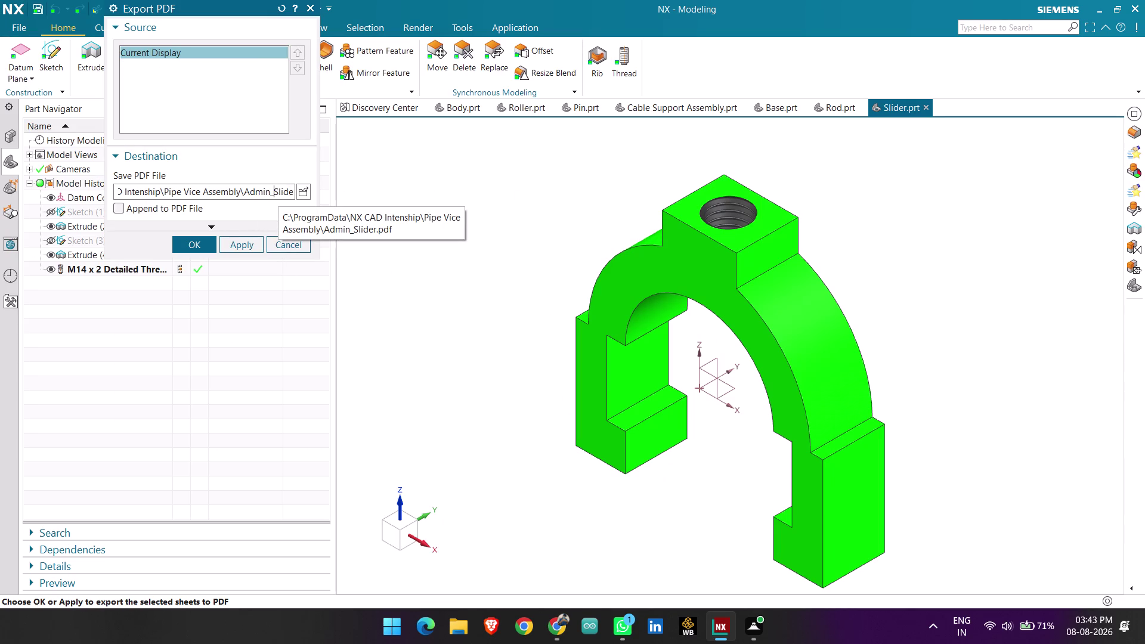
key(BackSpace)
key(BackSpace)
key(BackSpace)
key(BackSpace)
key(BackSpace)
key(BackSpace)
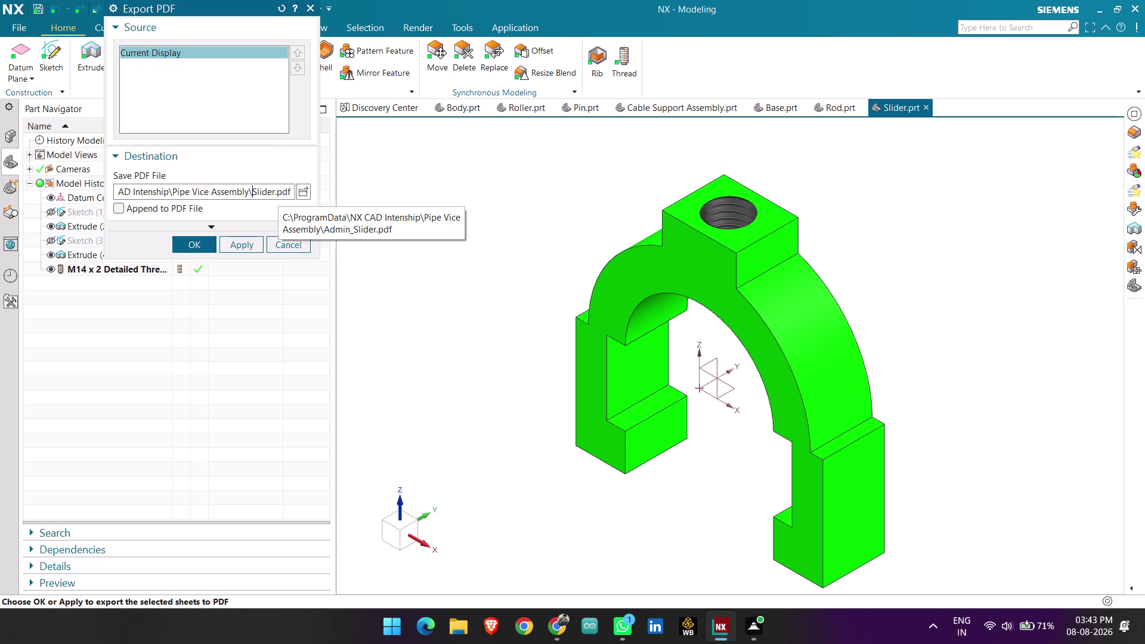
click(186, 237)
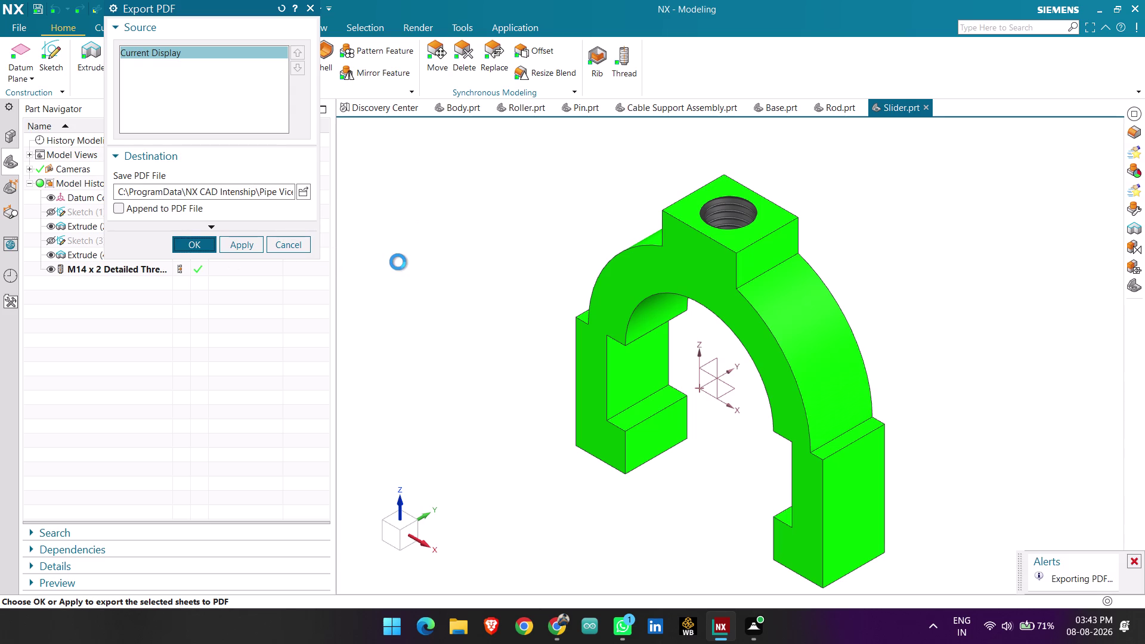